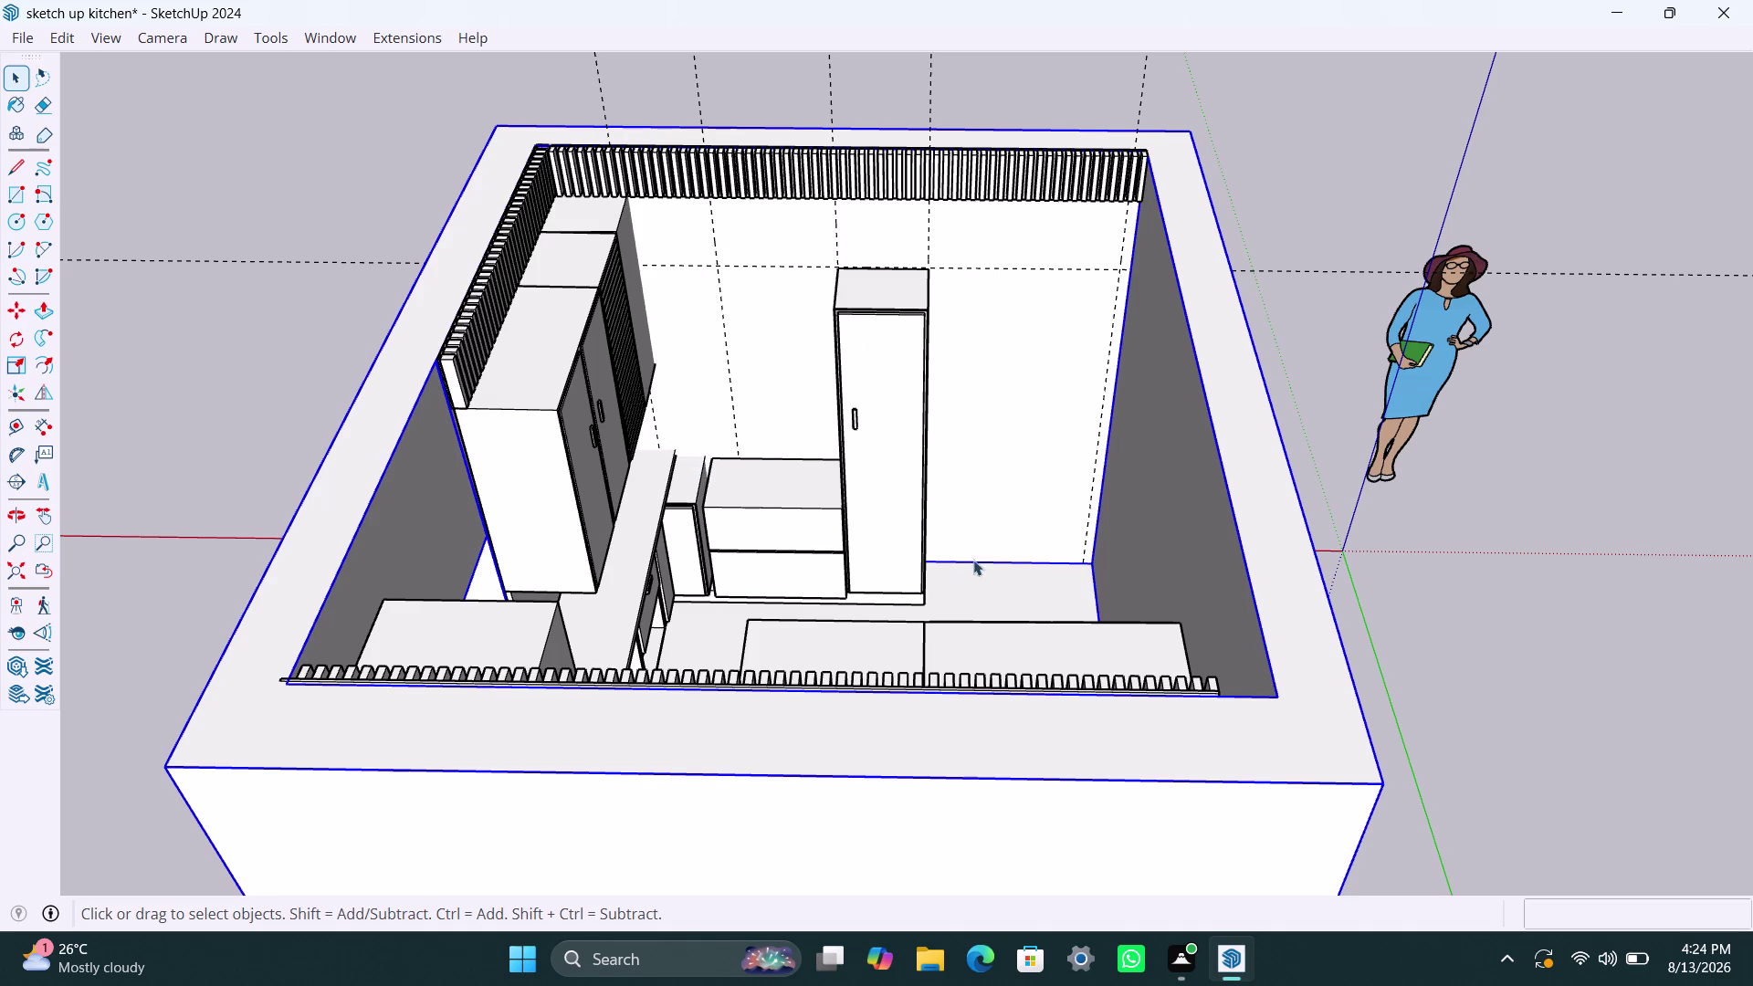
Zoom and orbit the view to frame the tall pantry unit's base.
scroll(up, 3)
scroll(up, 3)
scroll(up, 3)
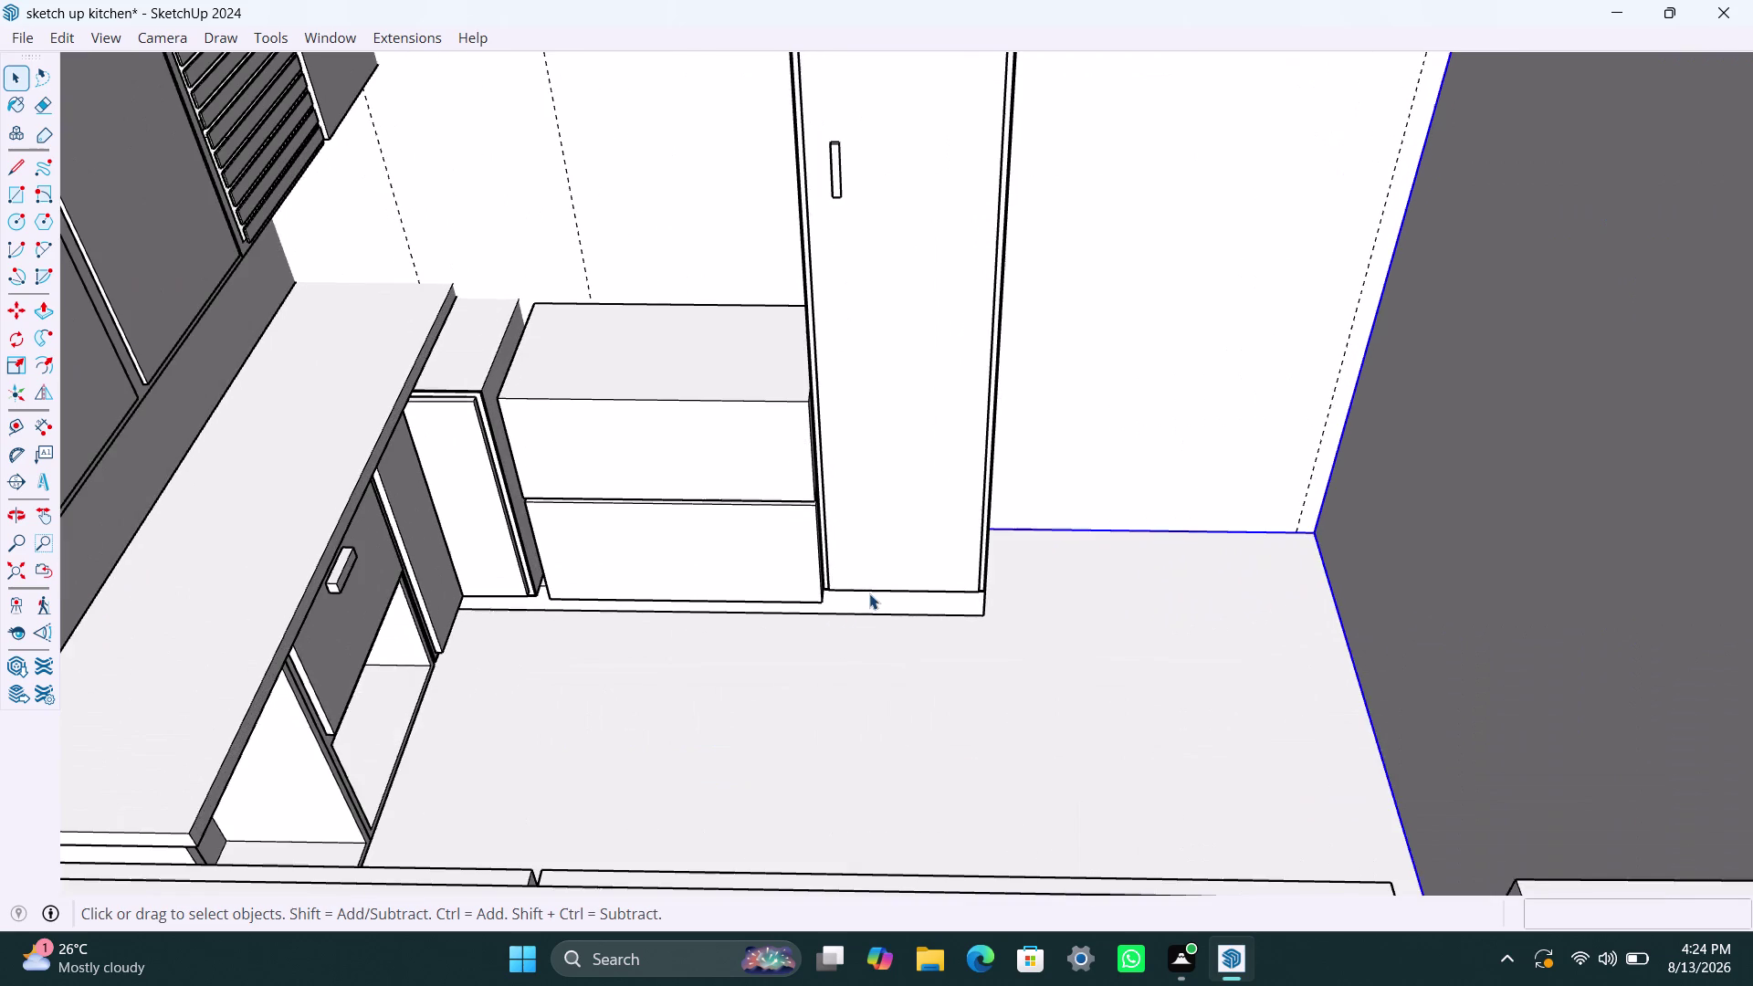
middle_drag(871, 591, 629, 594)
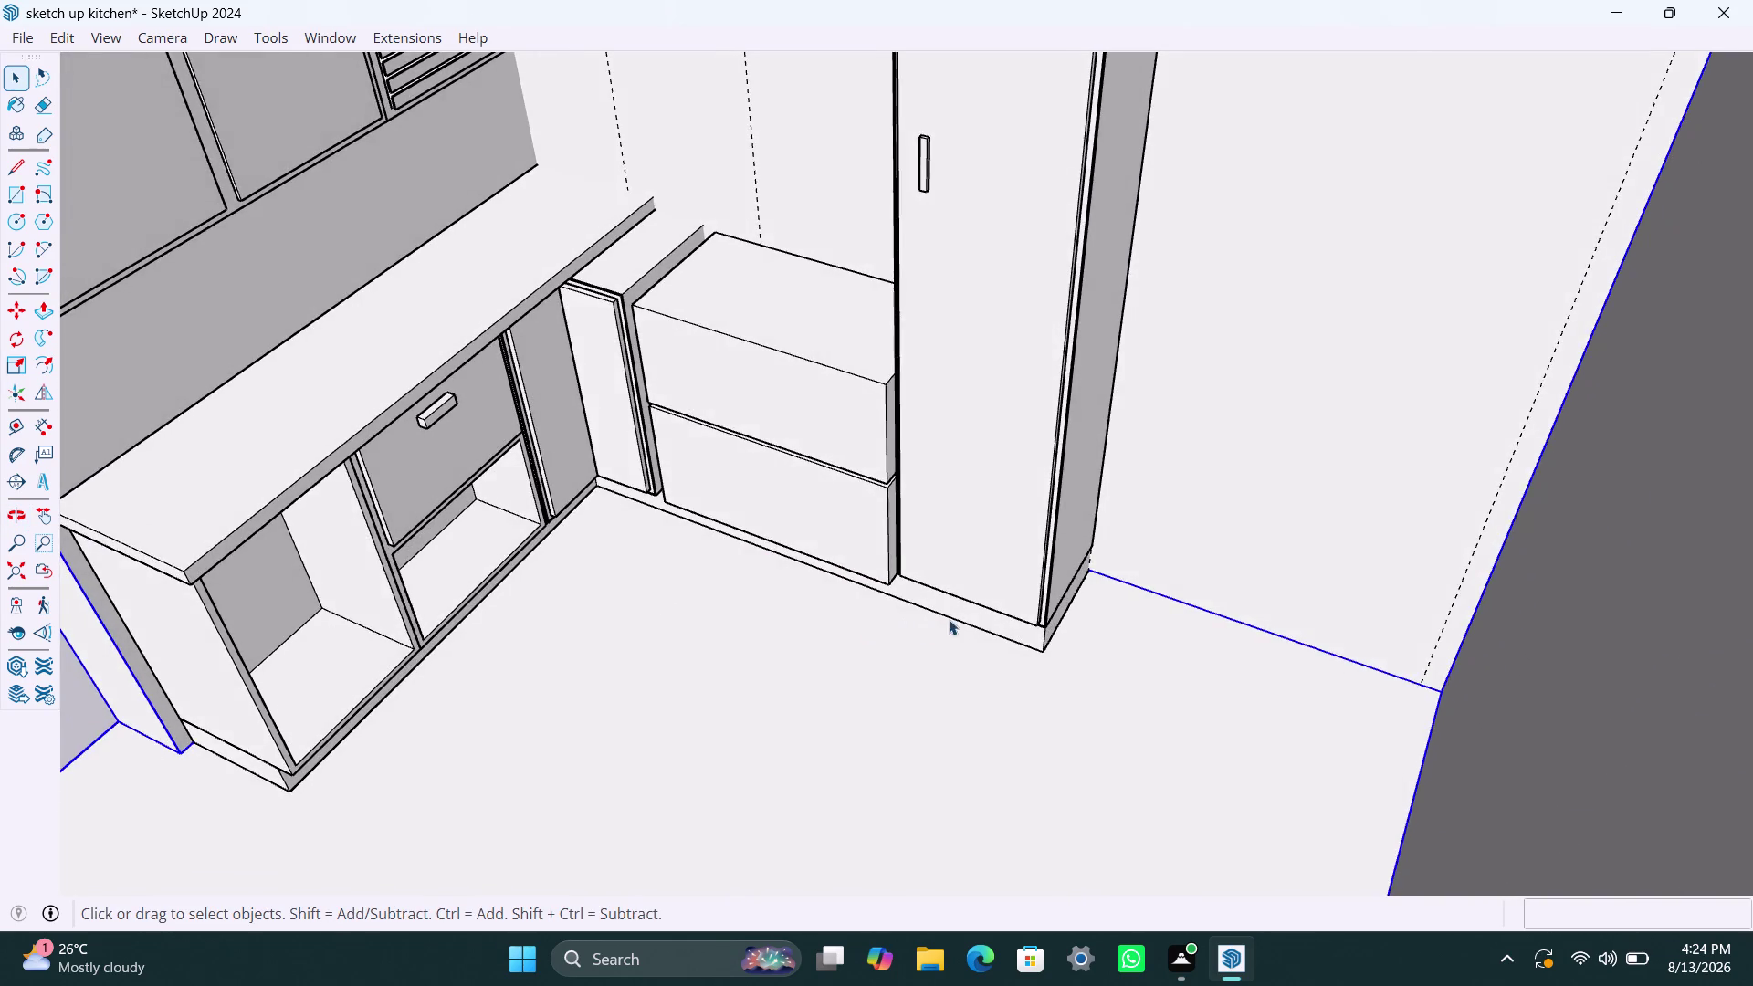
scroll(up, 3)
scroll(up, 3)
scroll(up, 3)
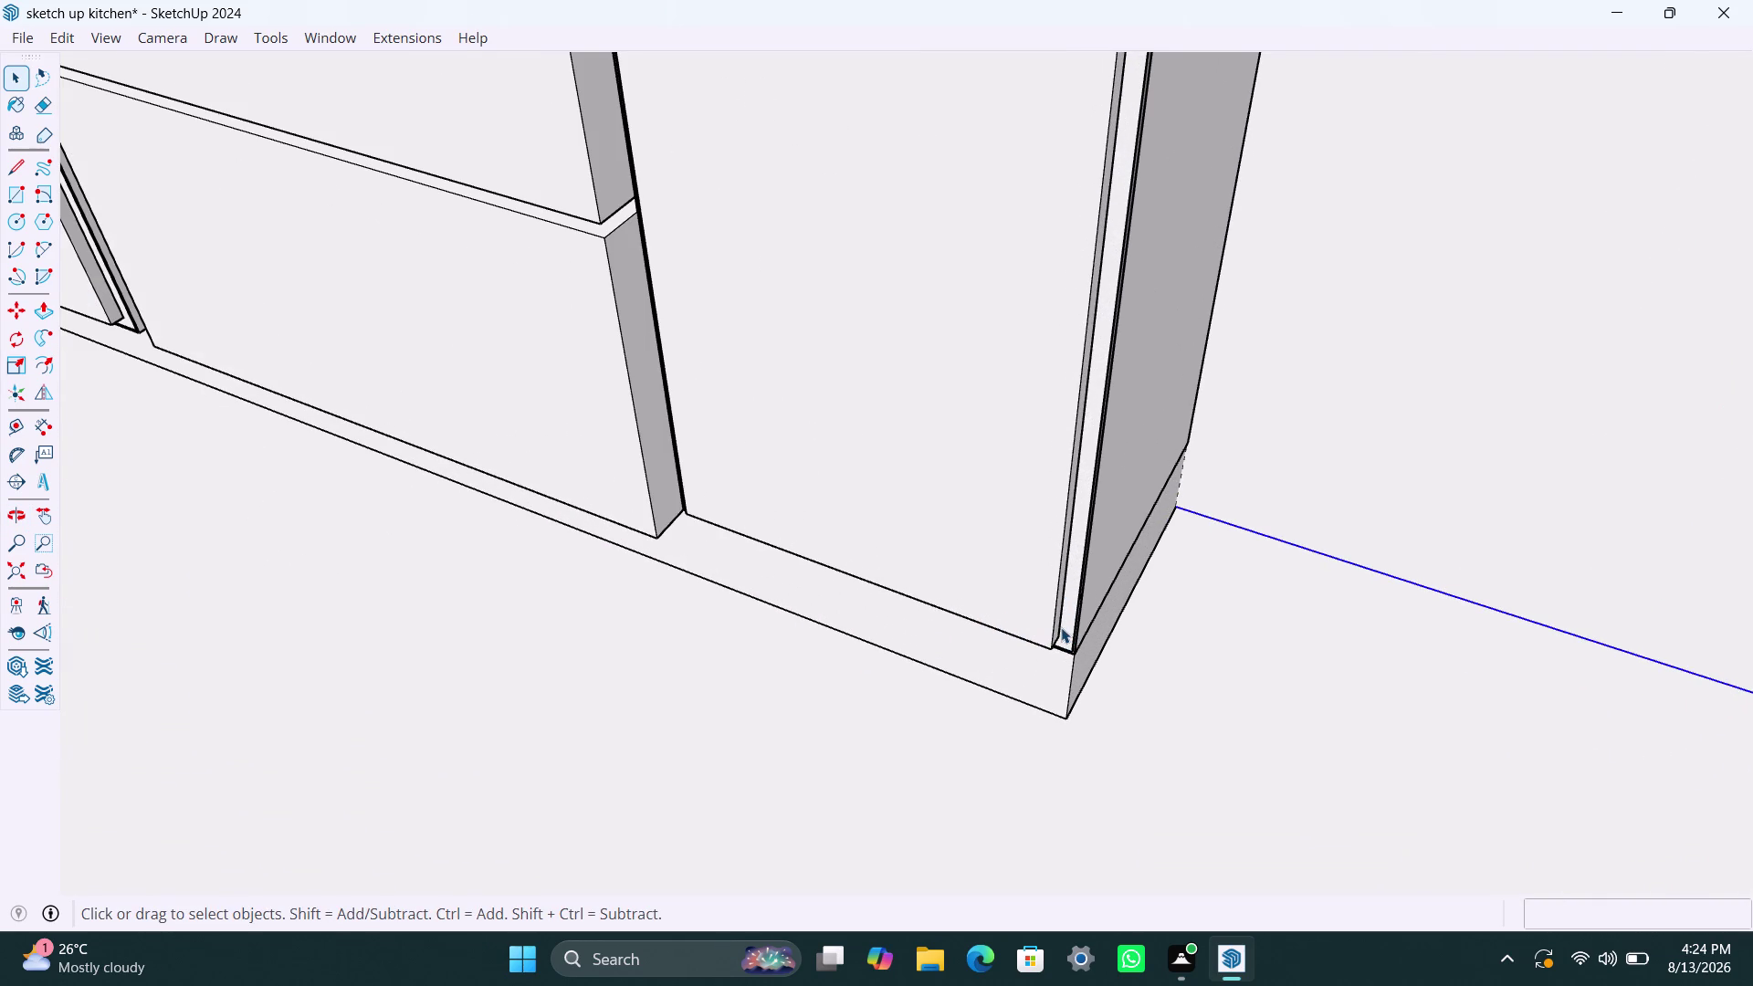
scroll(down, 3)
scroll(down, 3)
scroll(down, 3)
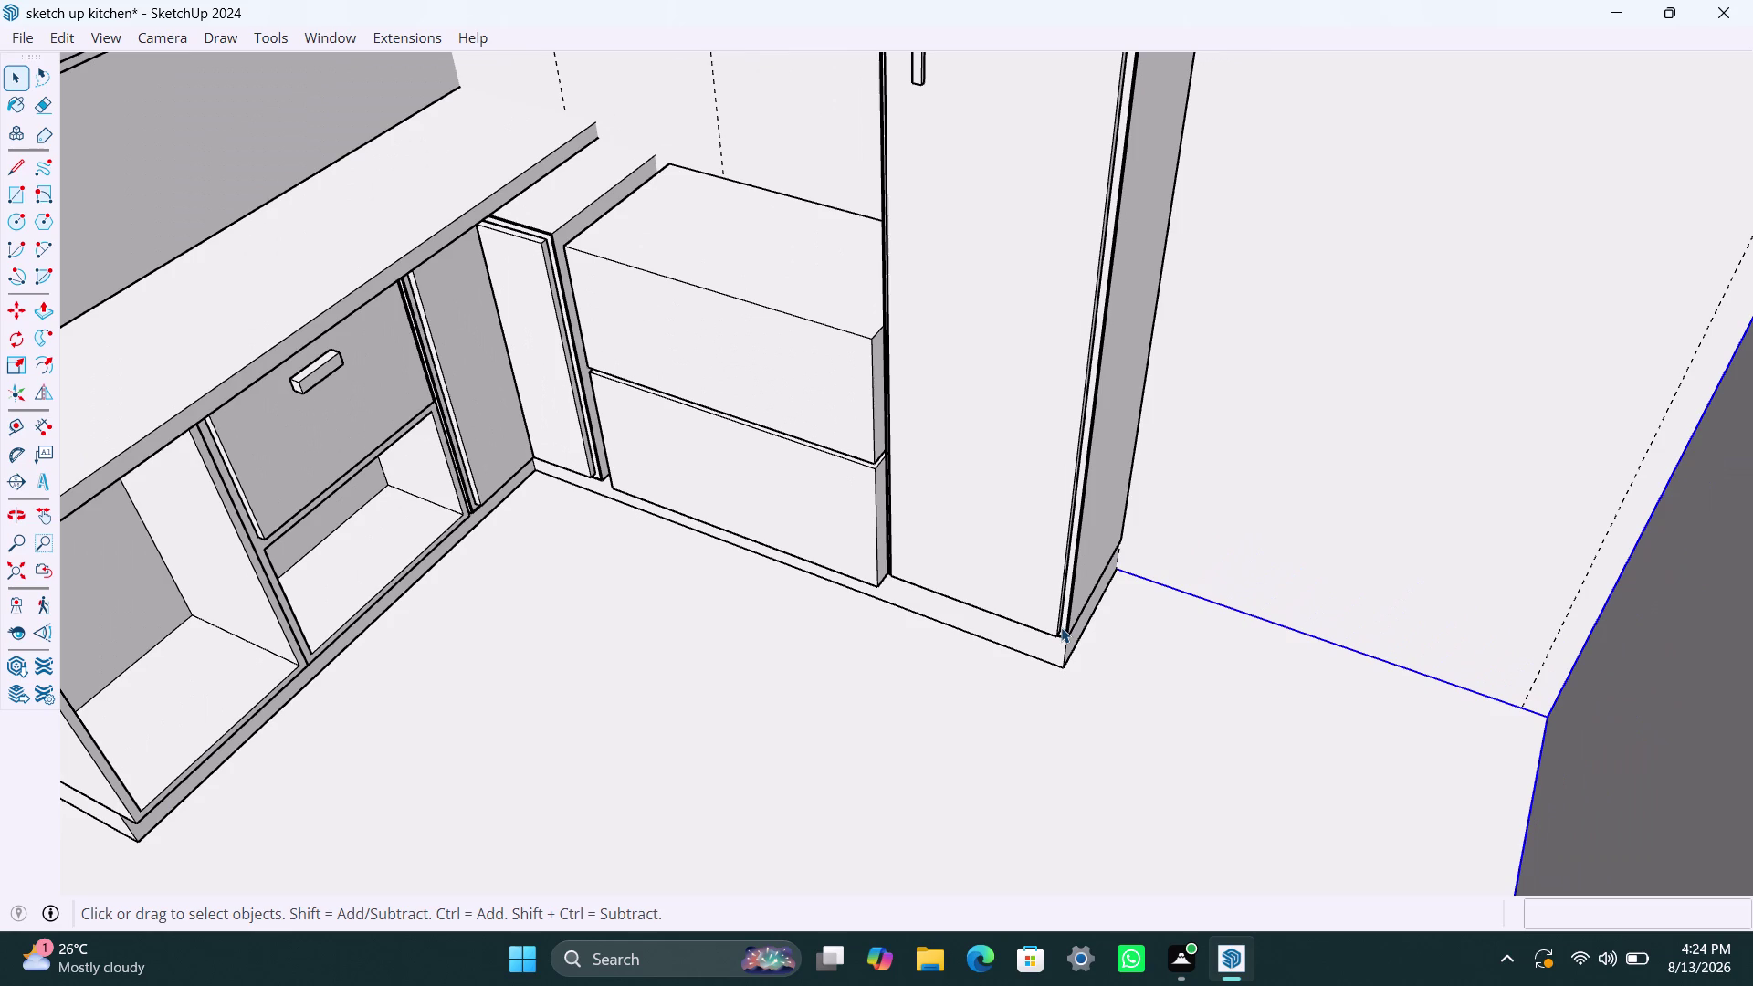
scroll(down, 3)
scroll(up, 3)
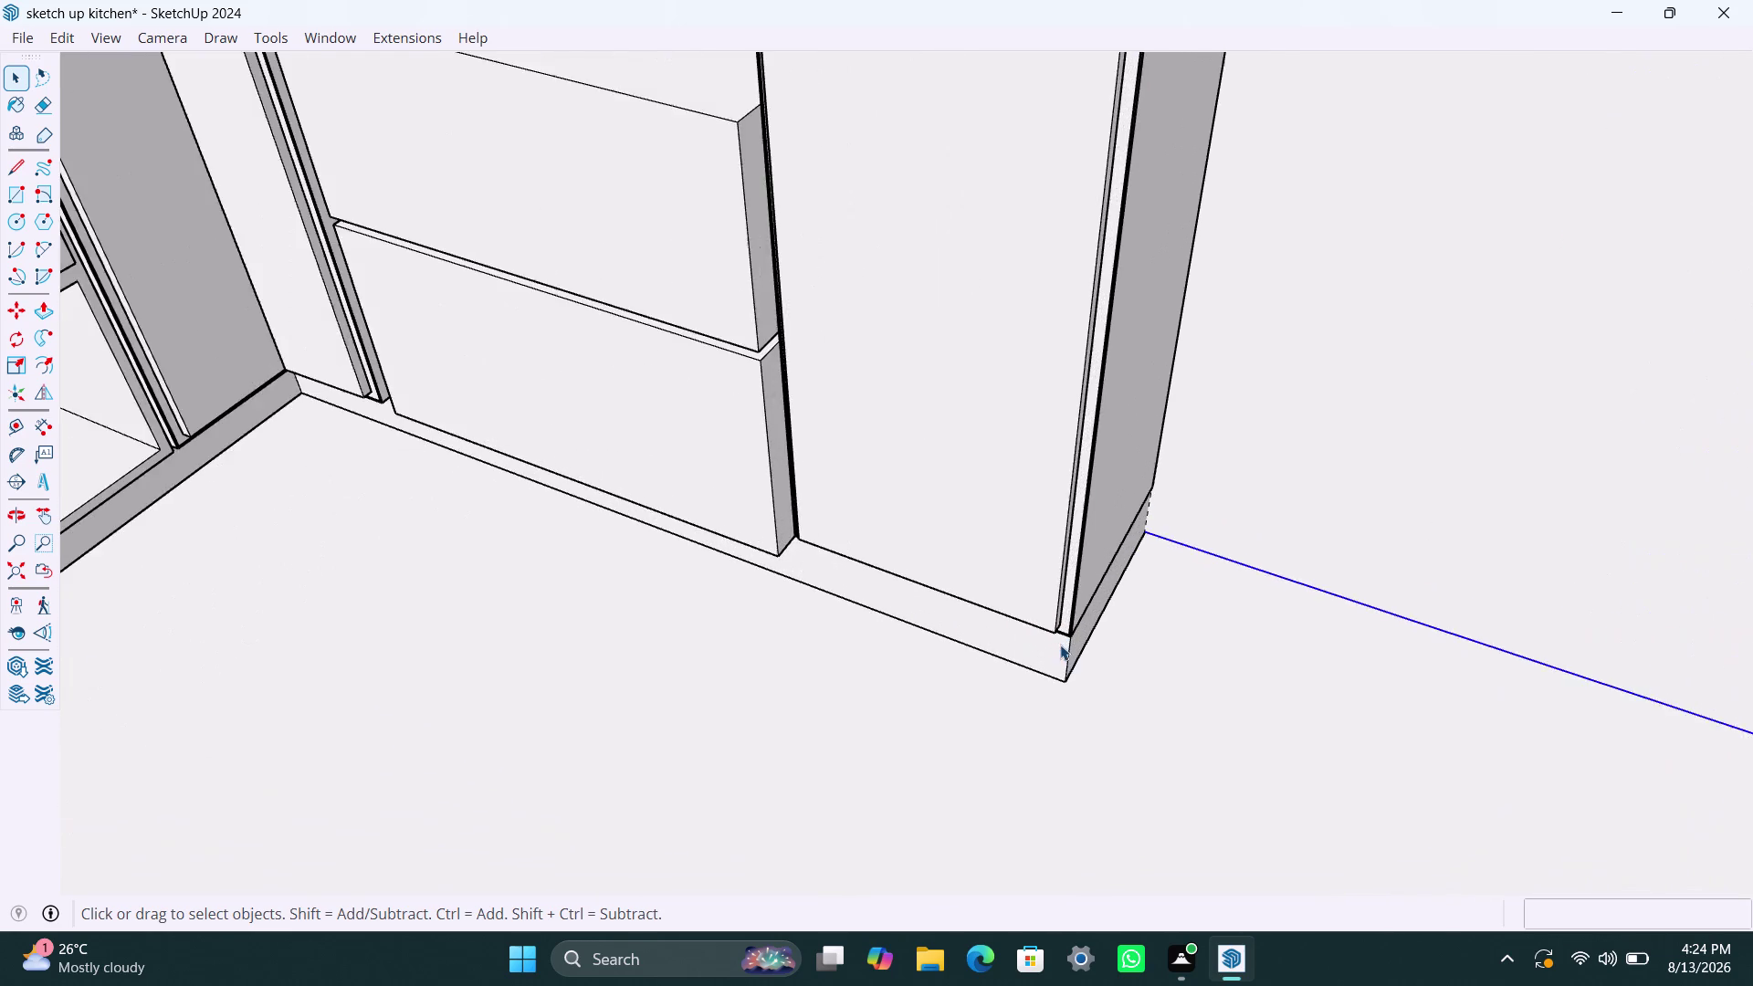
scroll(up, 3)
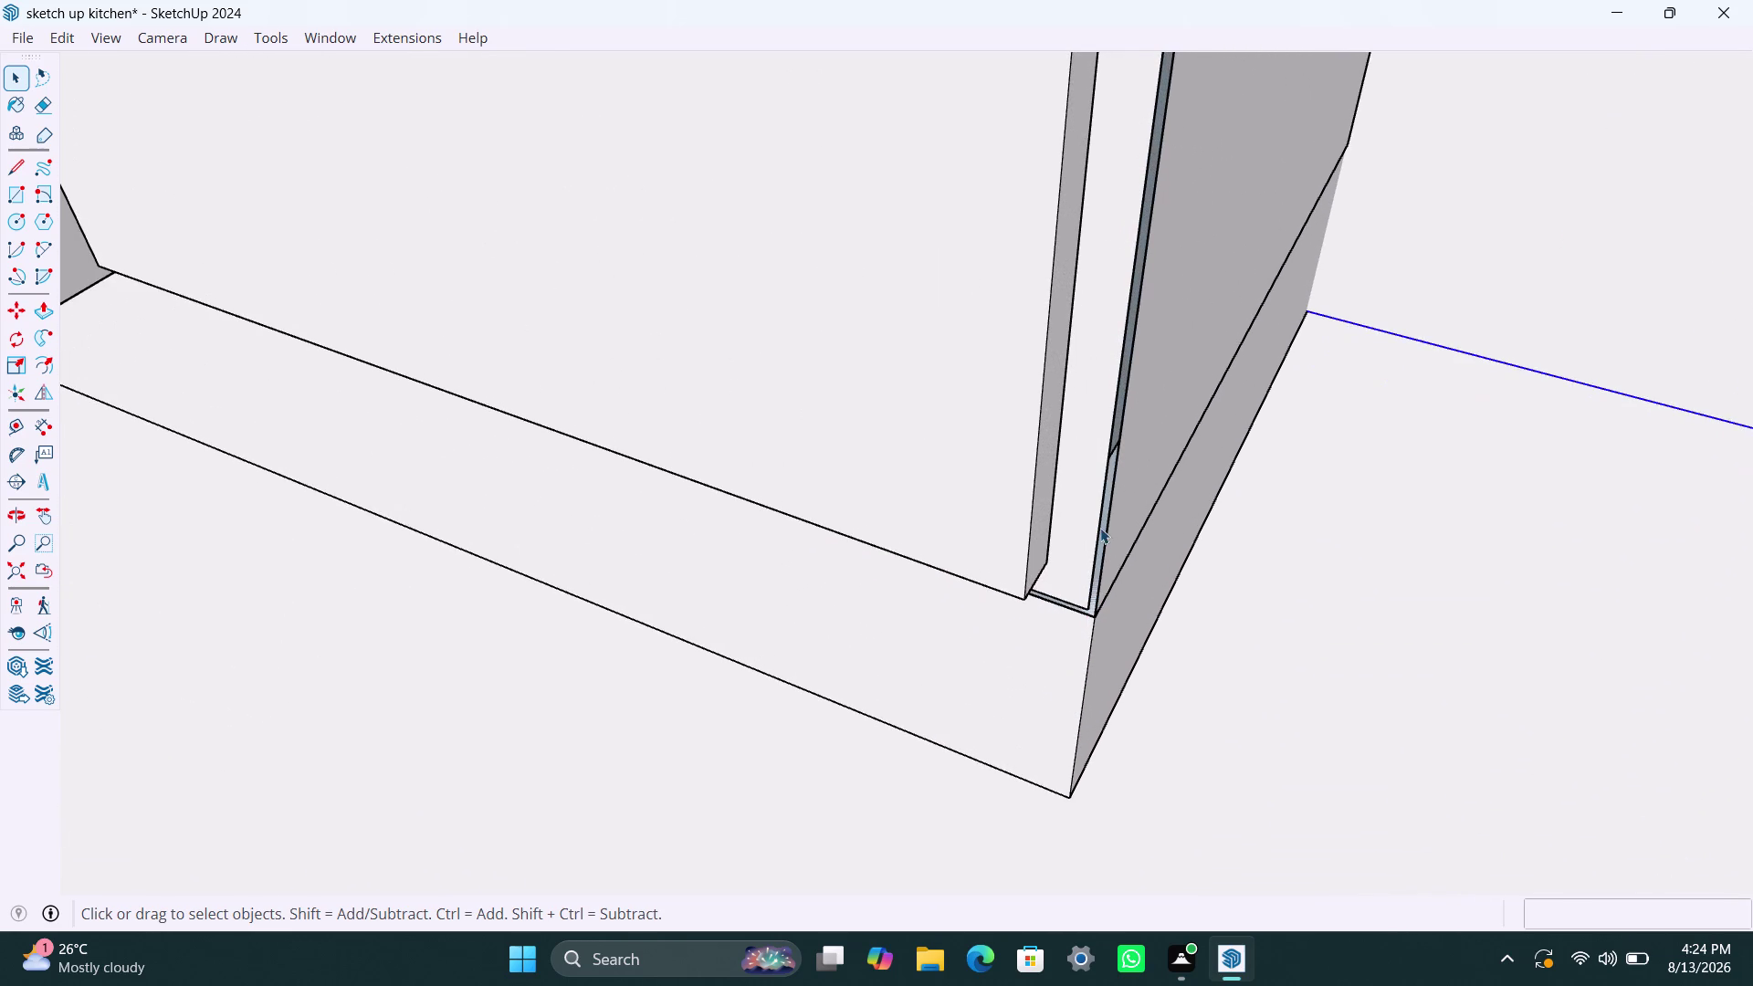
scroll(down, 3)
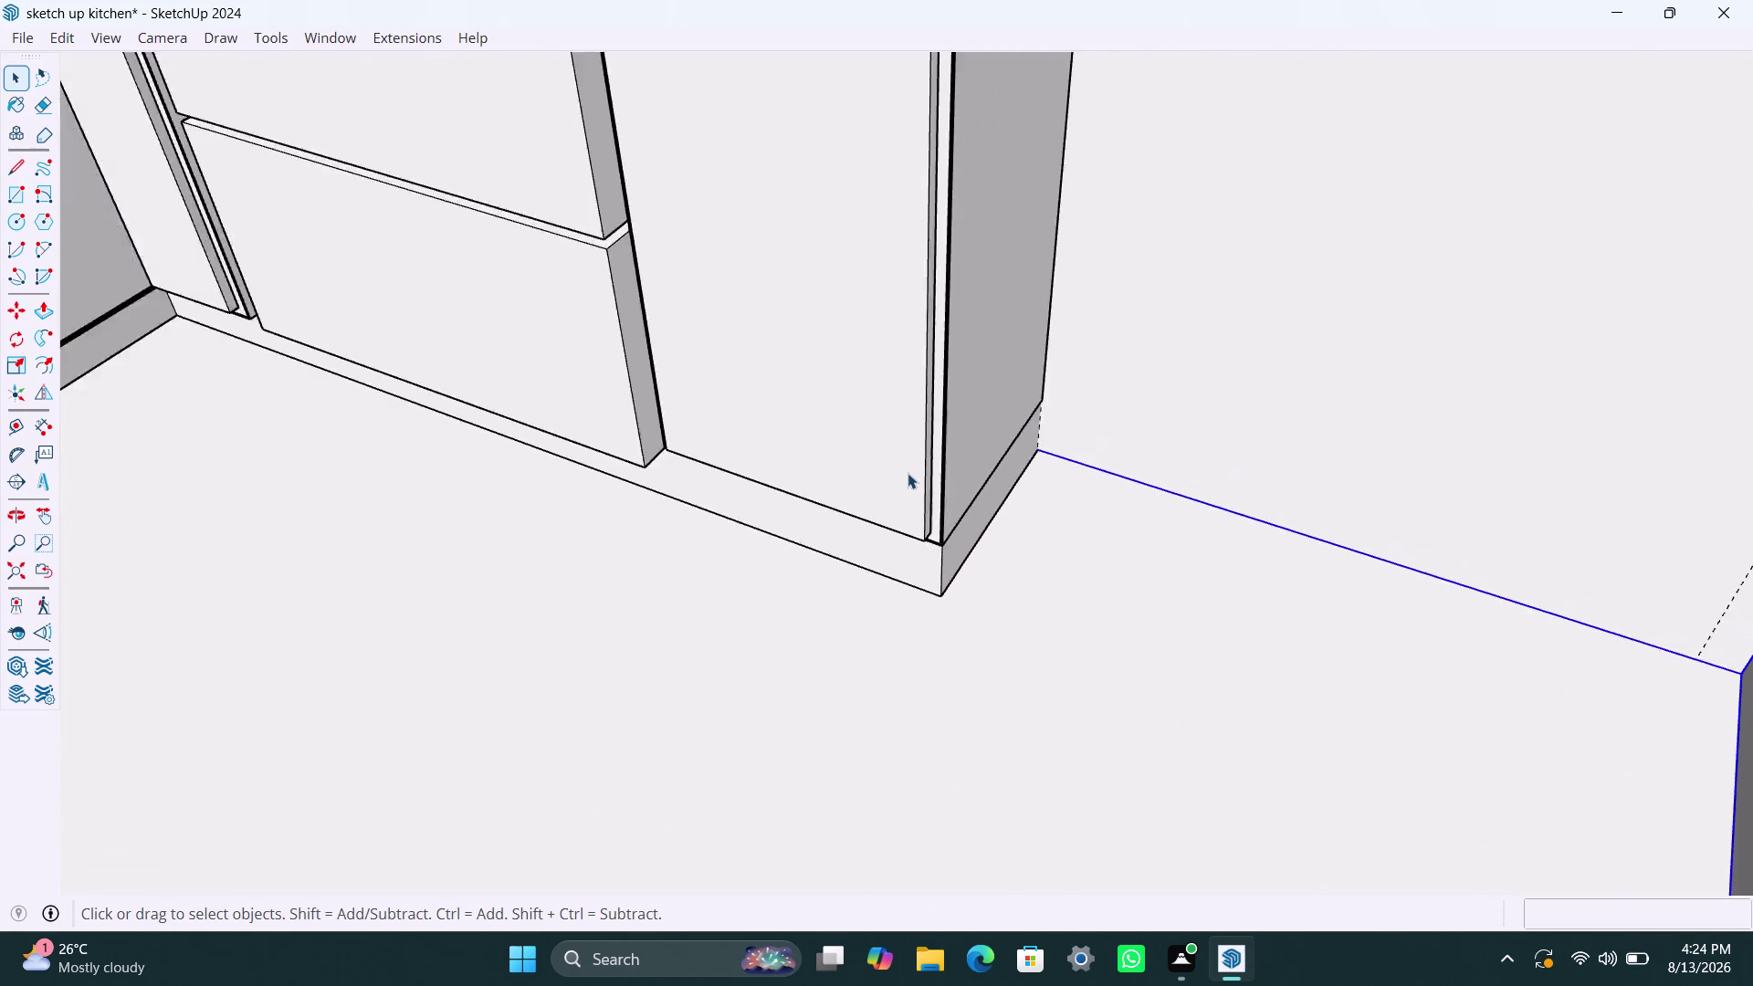
scroll(down, 3)
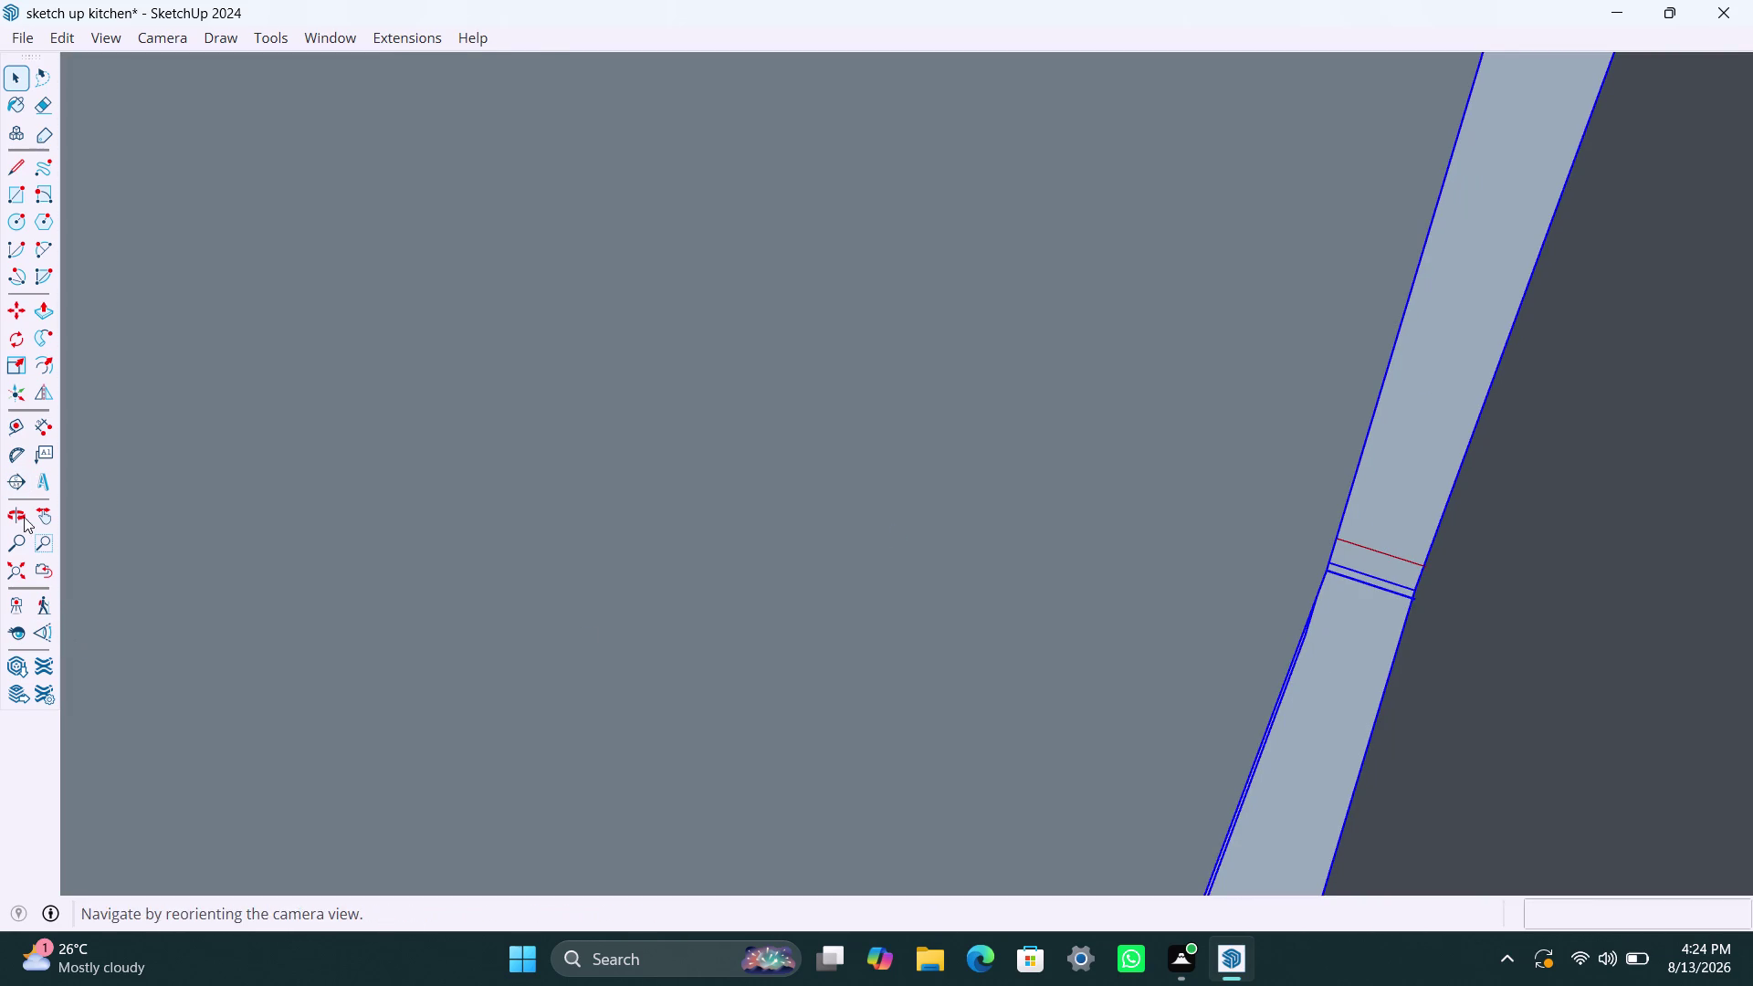
click(21, 565)
middle_drag(793, 313, 1032, 448)
scroll(up, 3)
Scale the pantry unit's front panel to roughly 0.95 by 1.03.
click(856, 198)
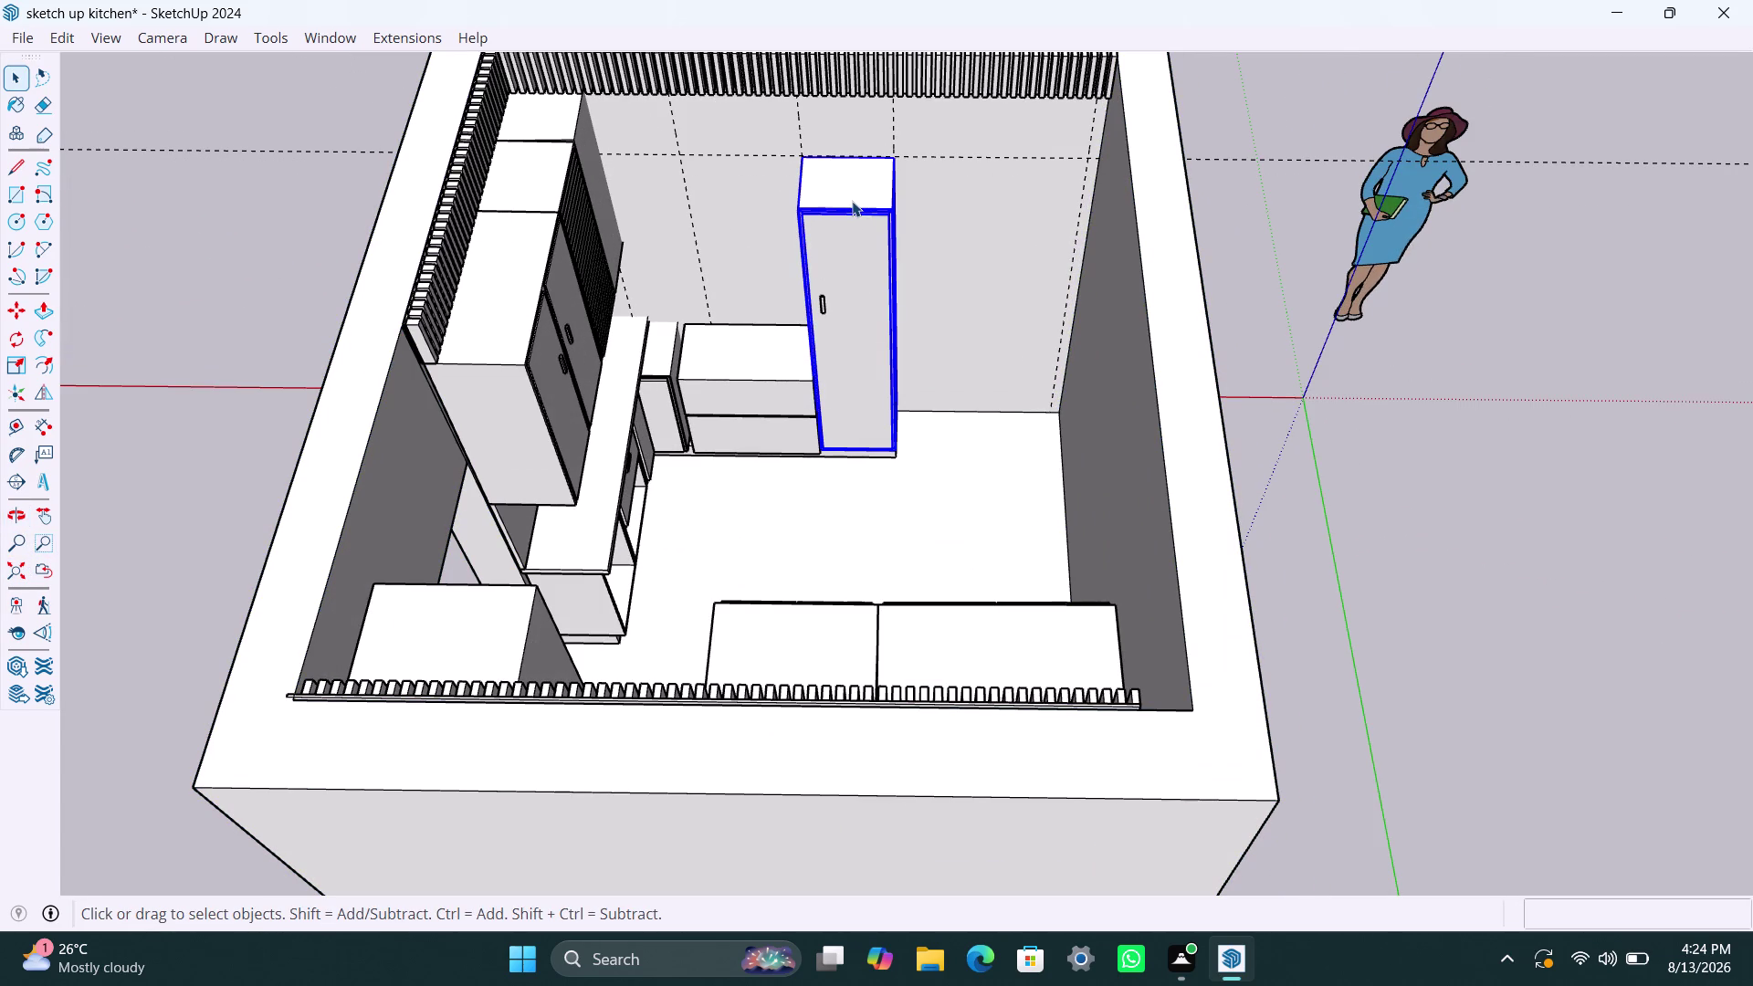
key(s)
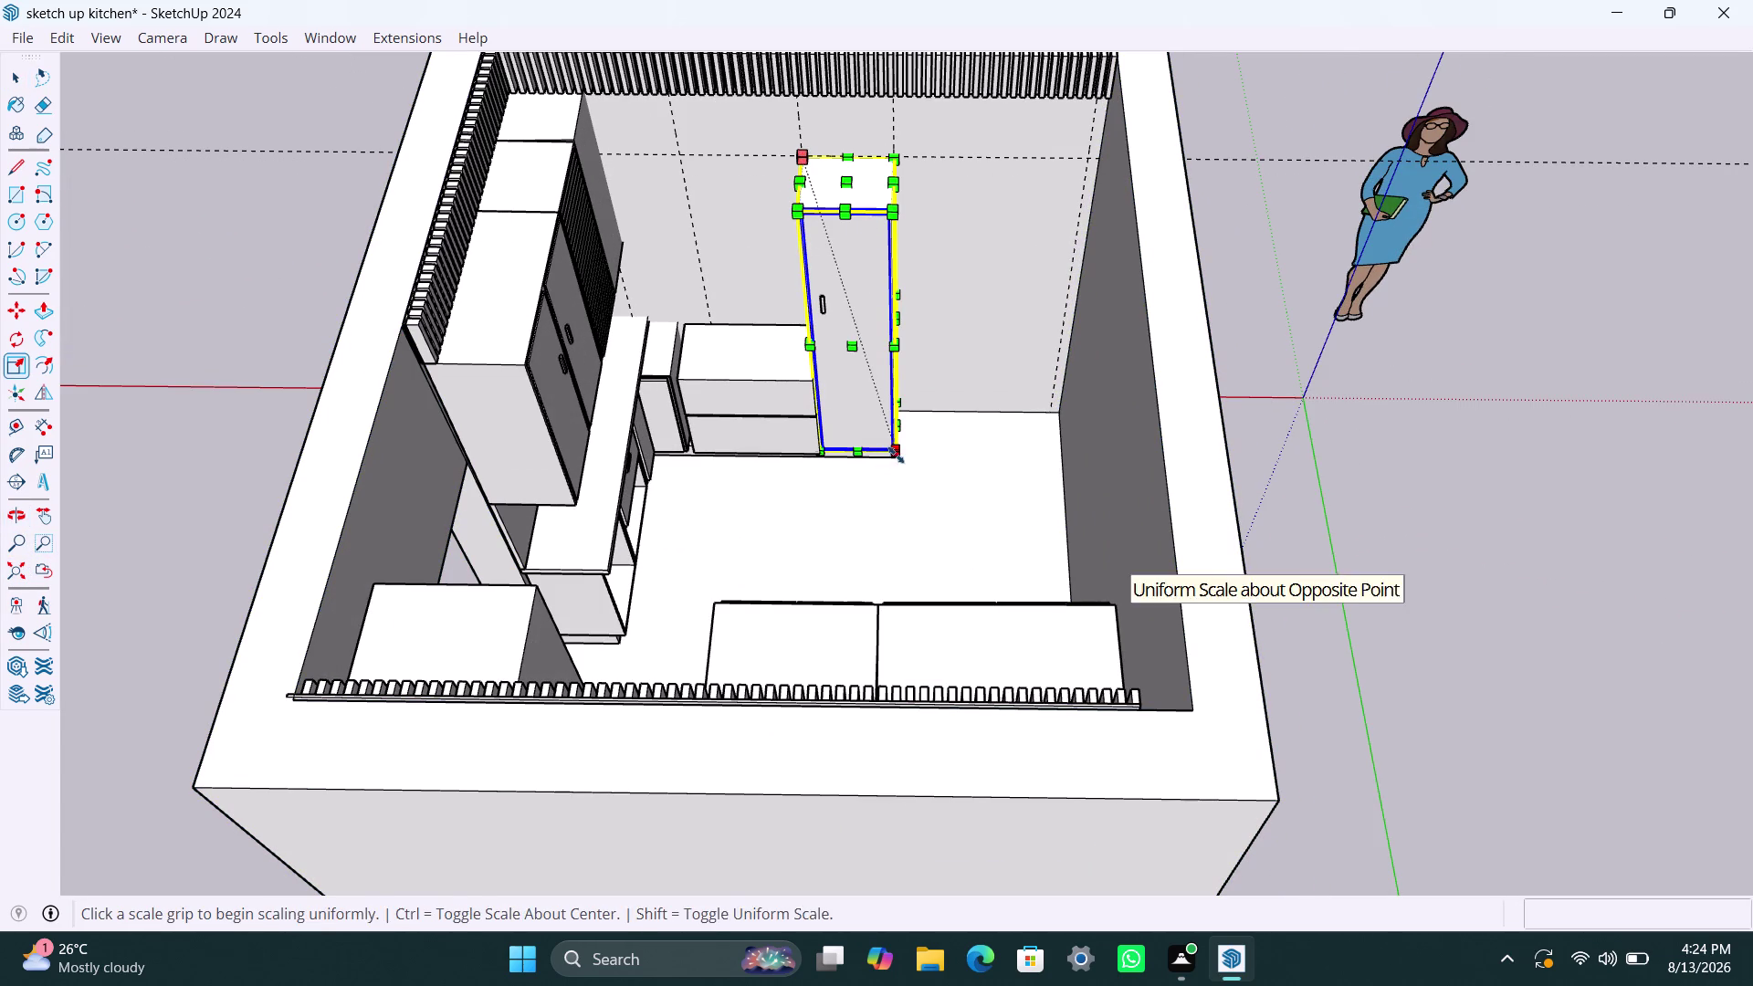
scroll(up, 3)
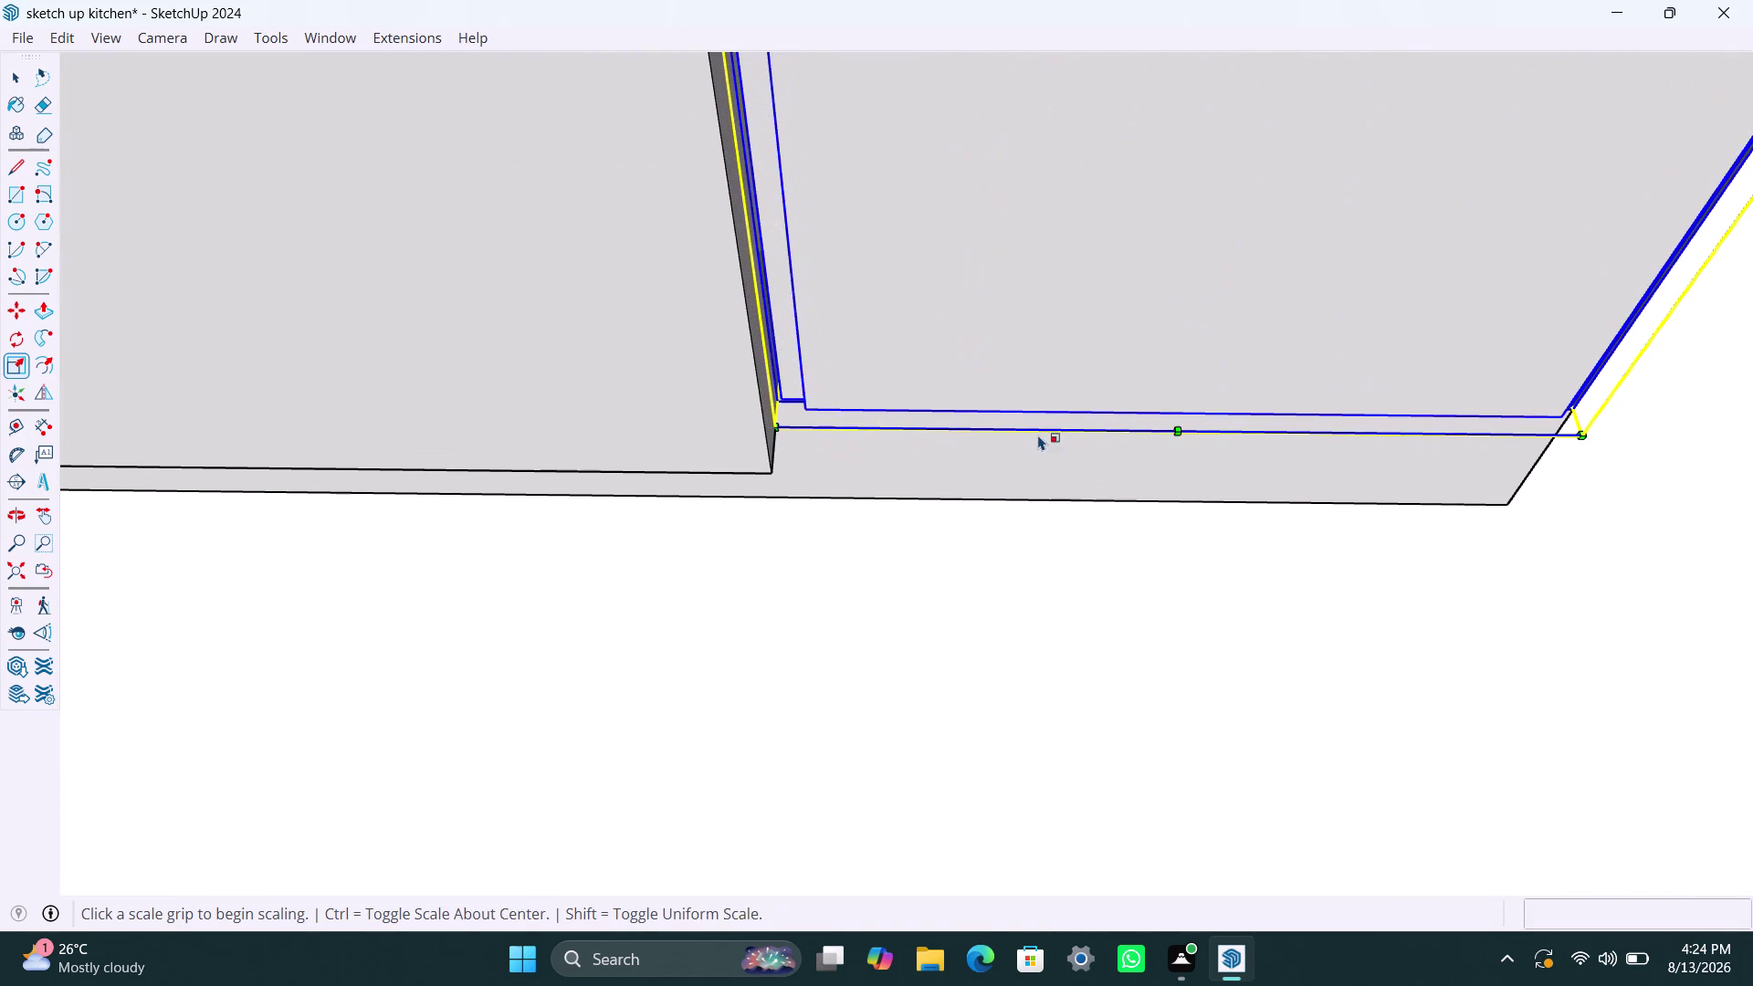
drag(1173, 431, 1171, 459)
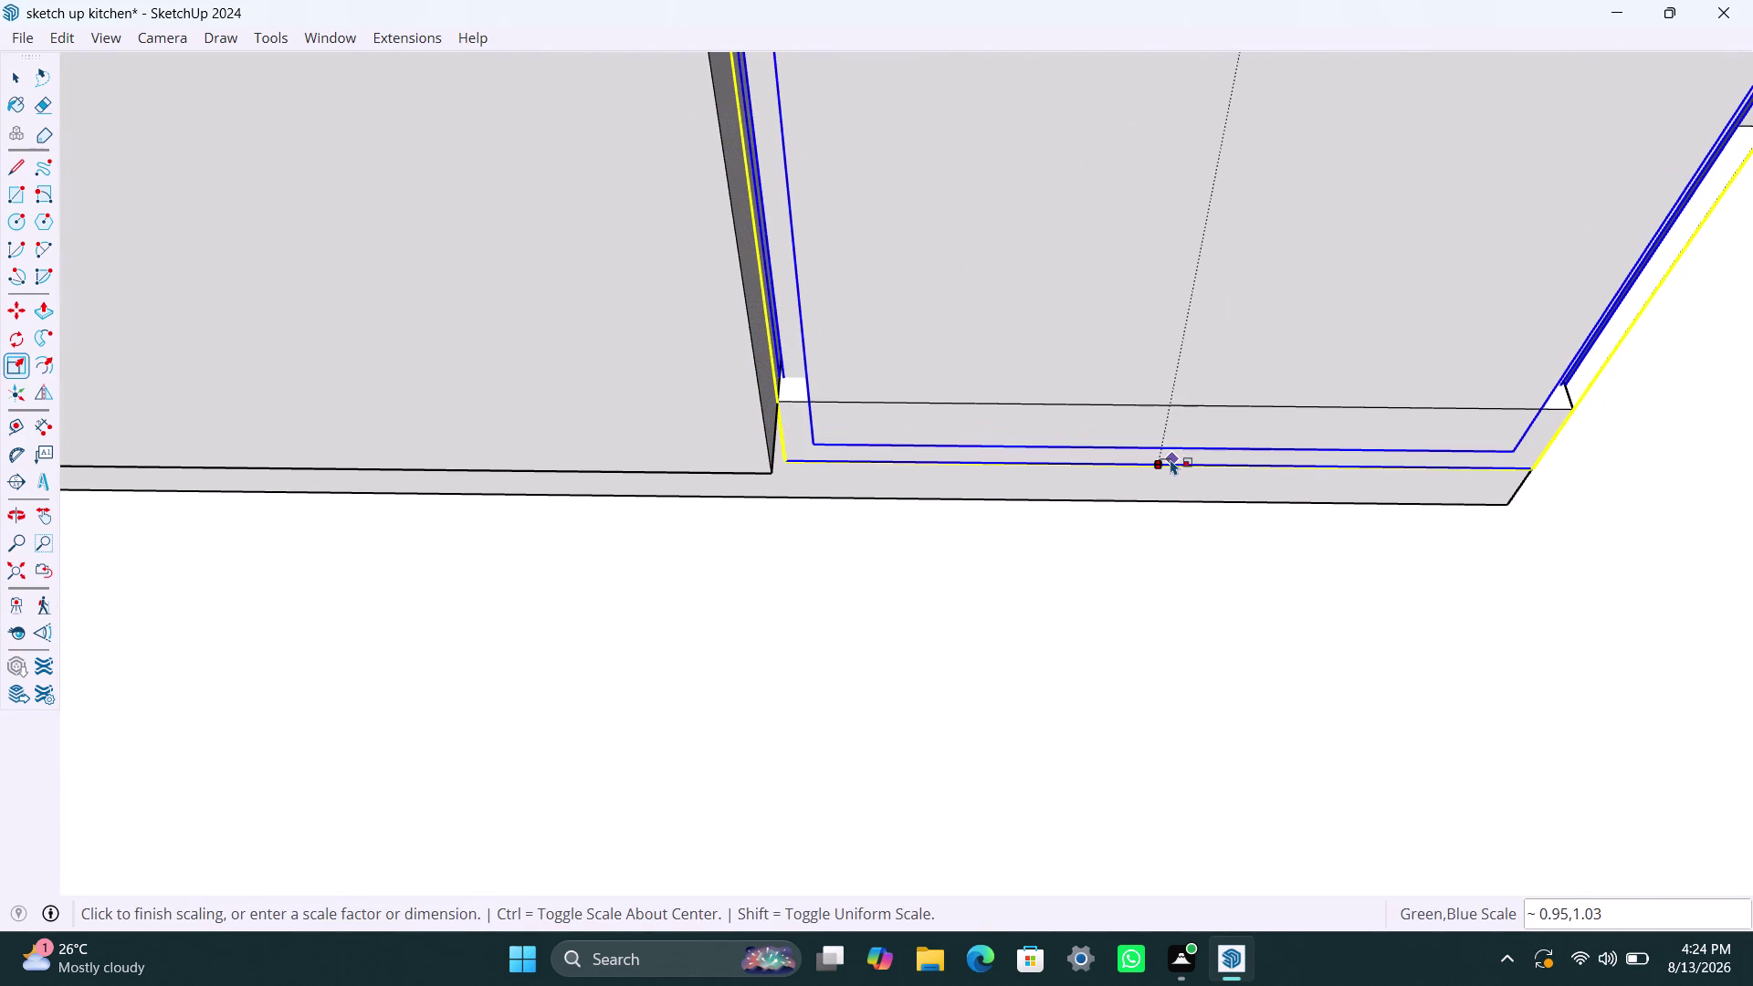
drag(1171, 459, 1153, 471)
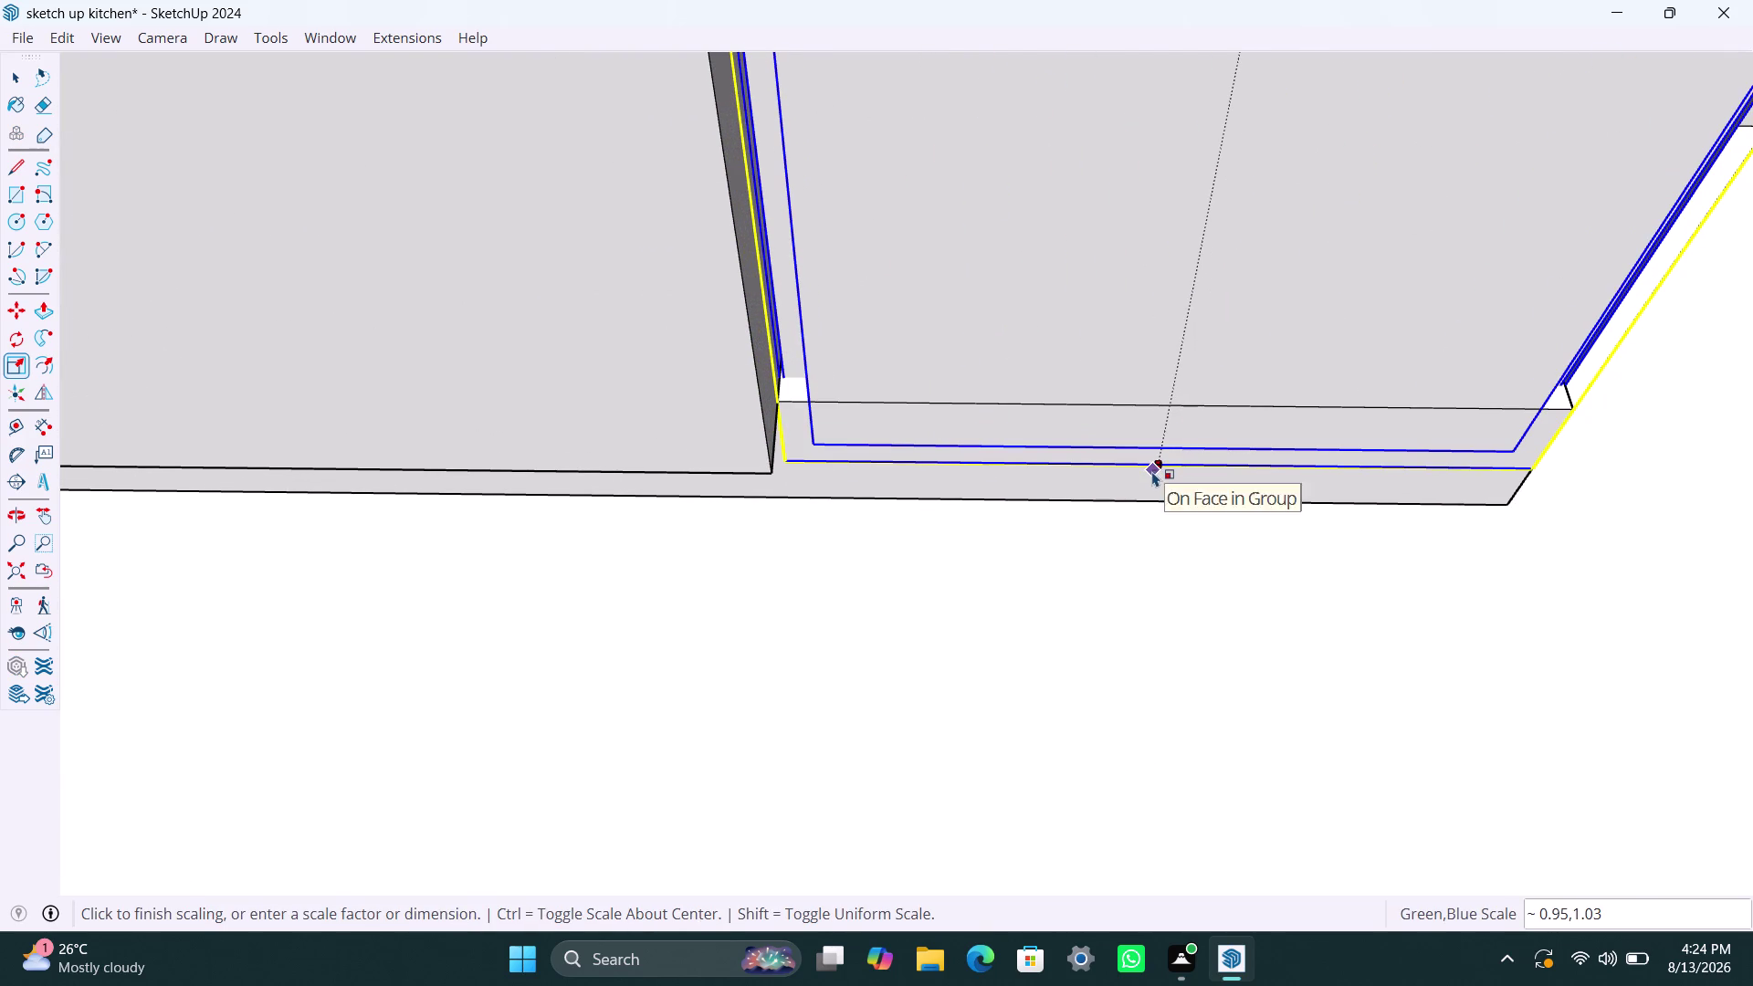
drag(1152, 471, 1149, 474)
key(space)
Inspect the pantry base, undo one change, and orbit back toward the pantry unit.
scroll(down, 3)
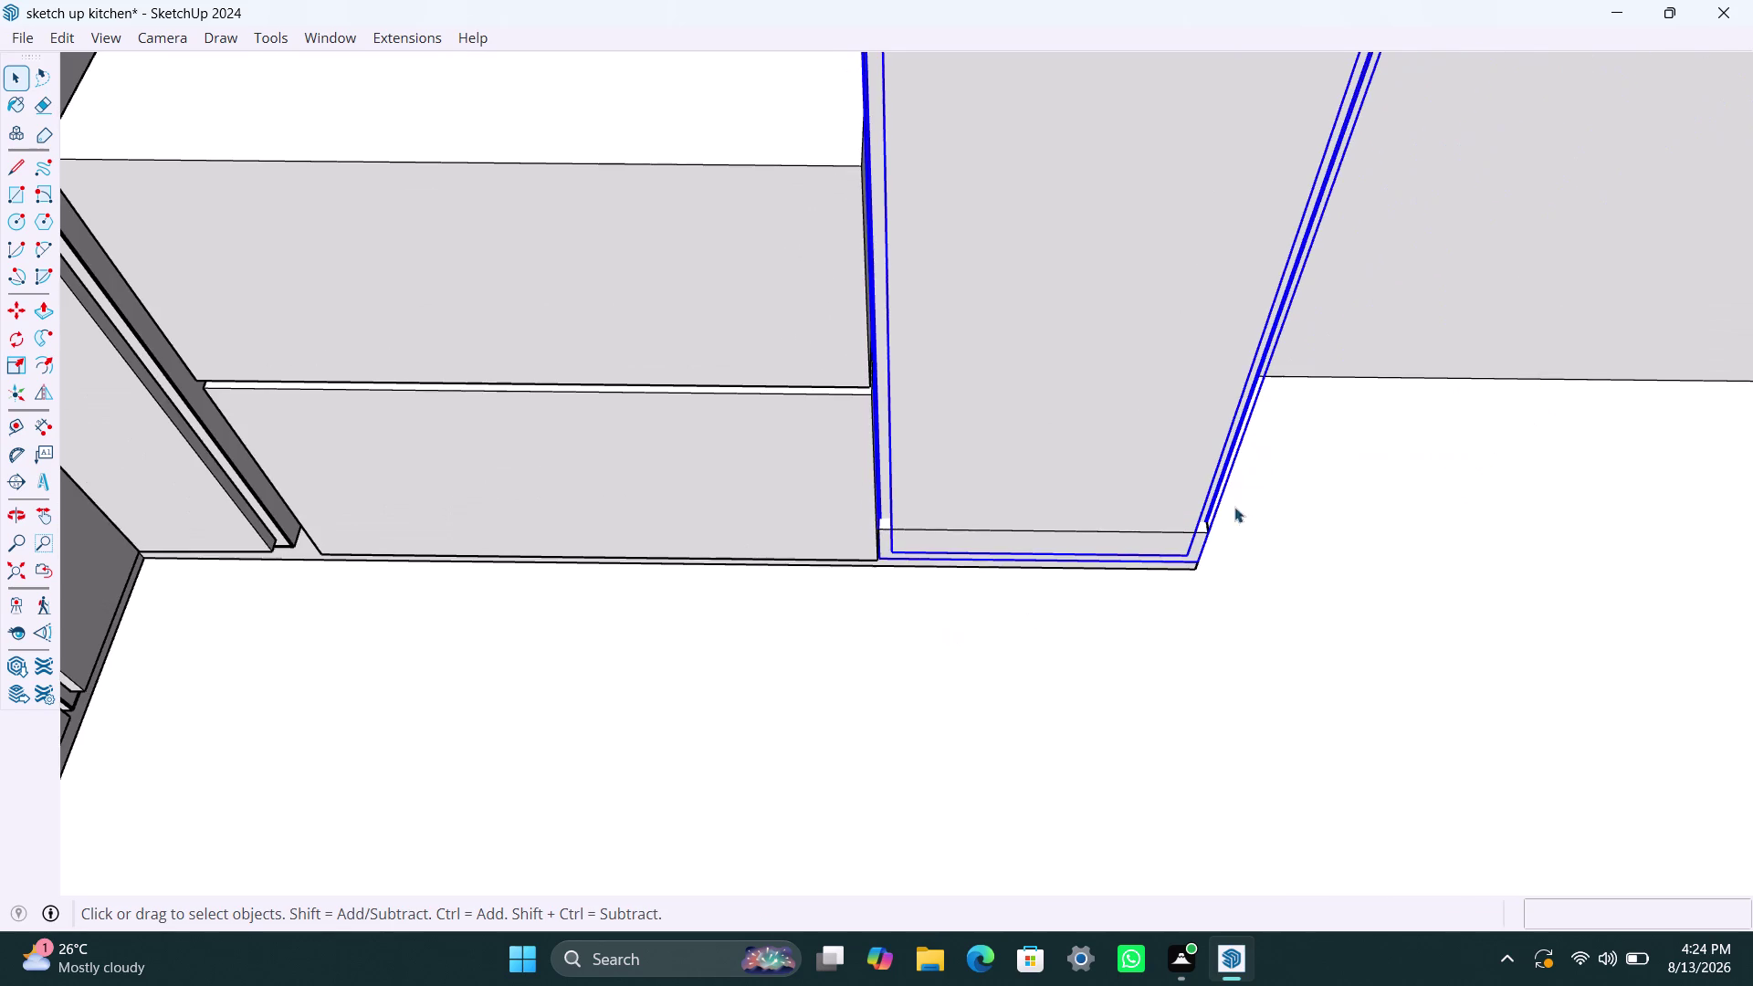
click(1323, 446)
scroll(down, 3)
scroll(down, 3)
middle_drag(1265, 461, 980, 458)
scroll(up, 3)
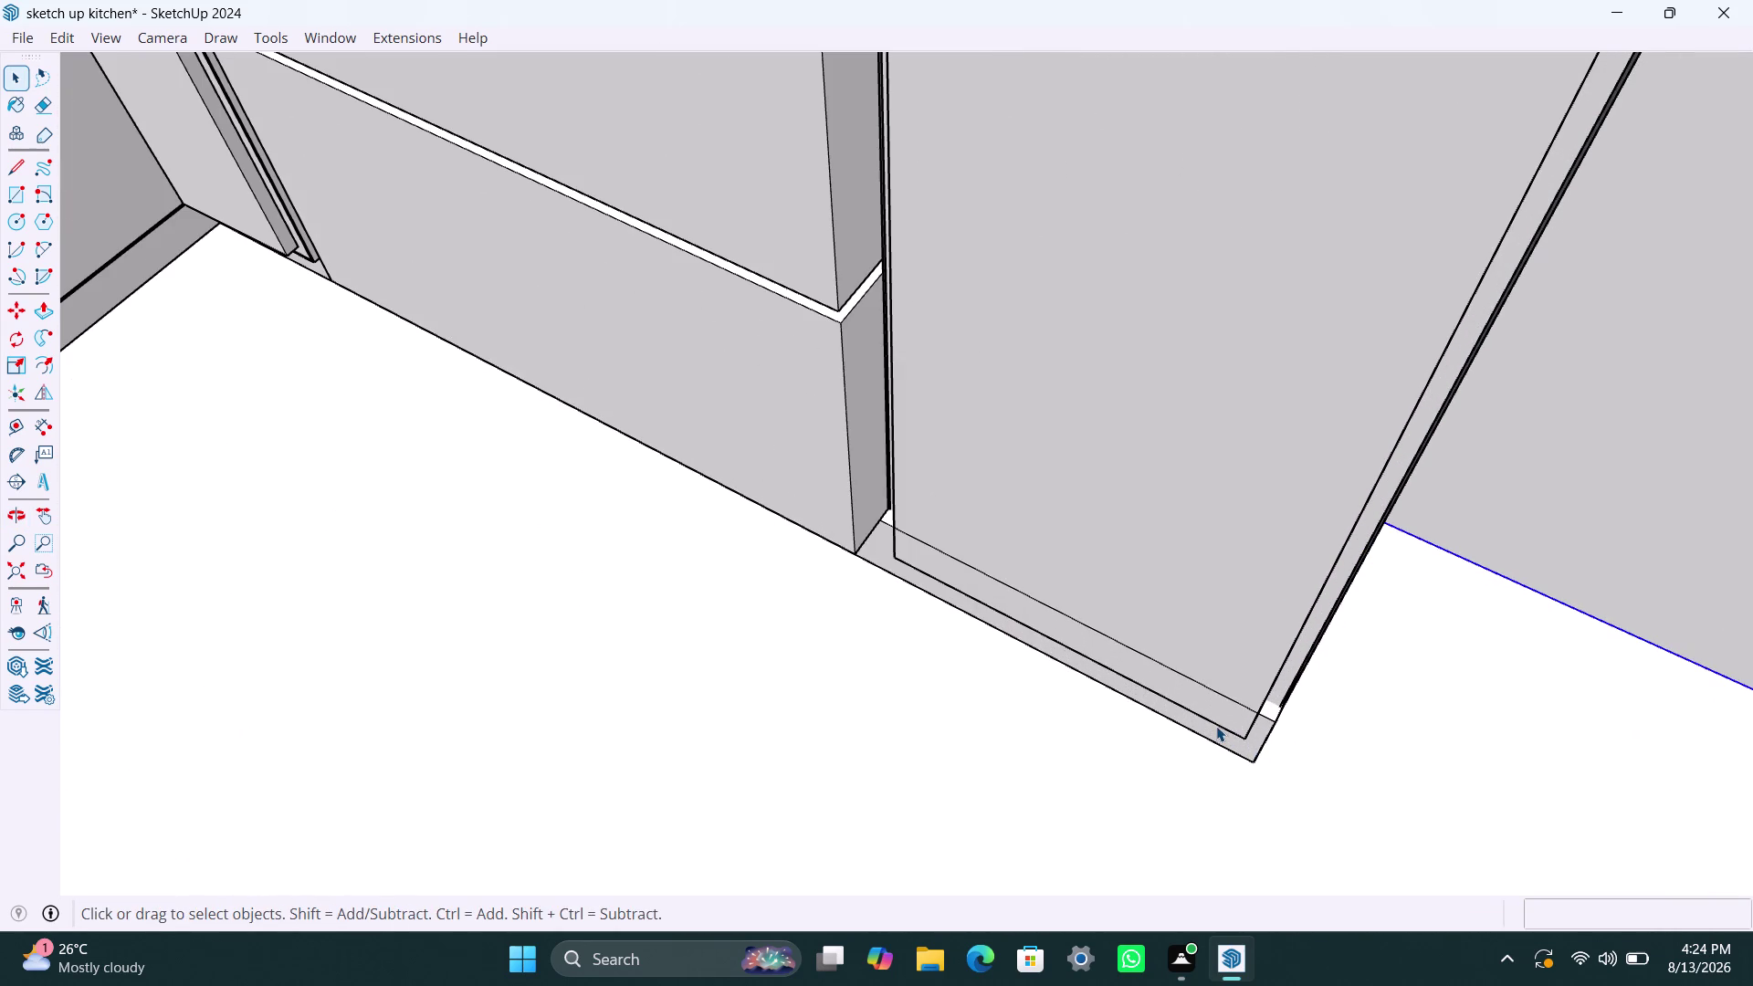
key(ctrl+z)
scroll(down, 3)
scroll(down, 3)
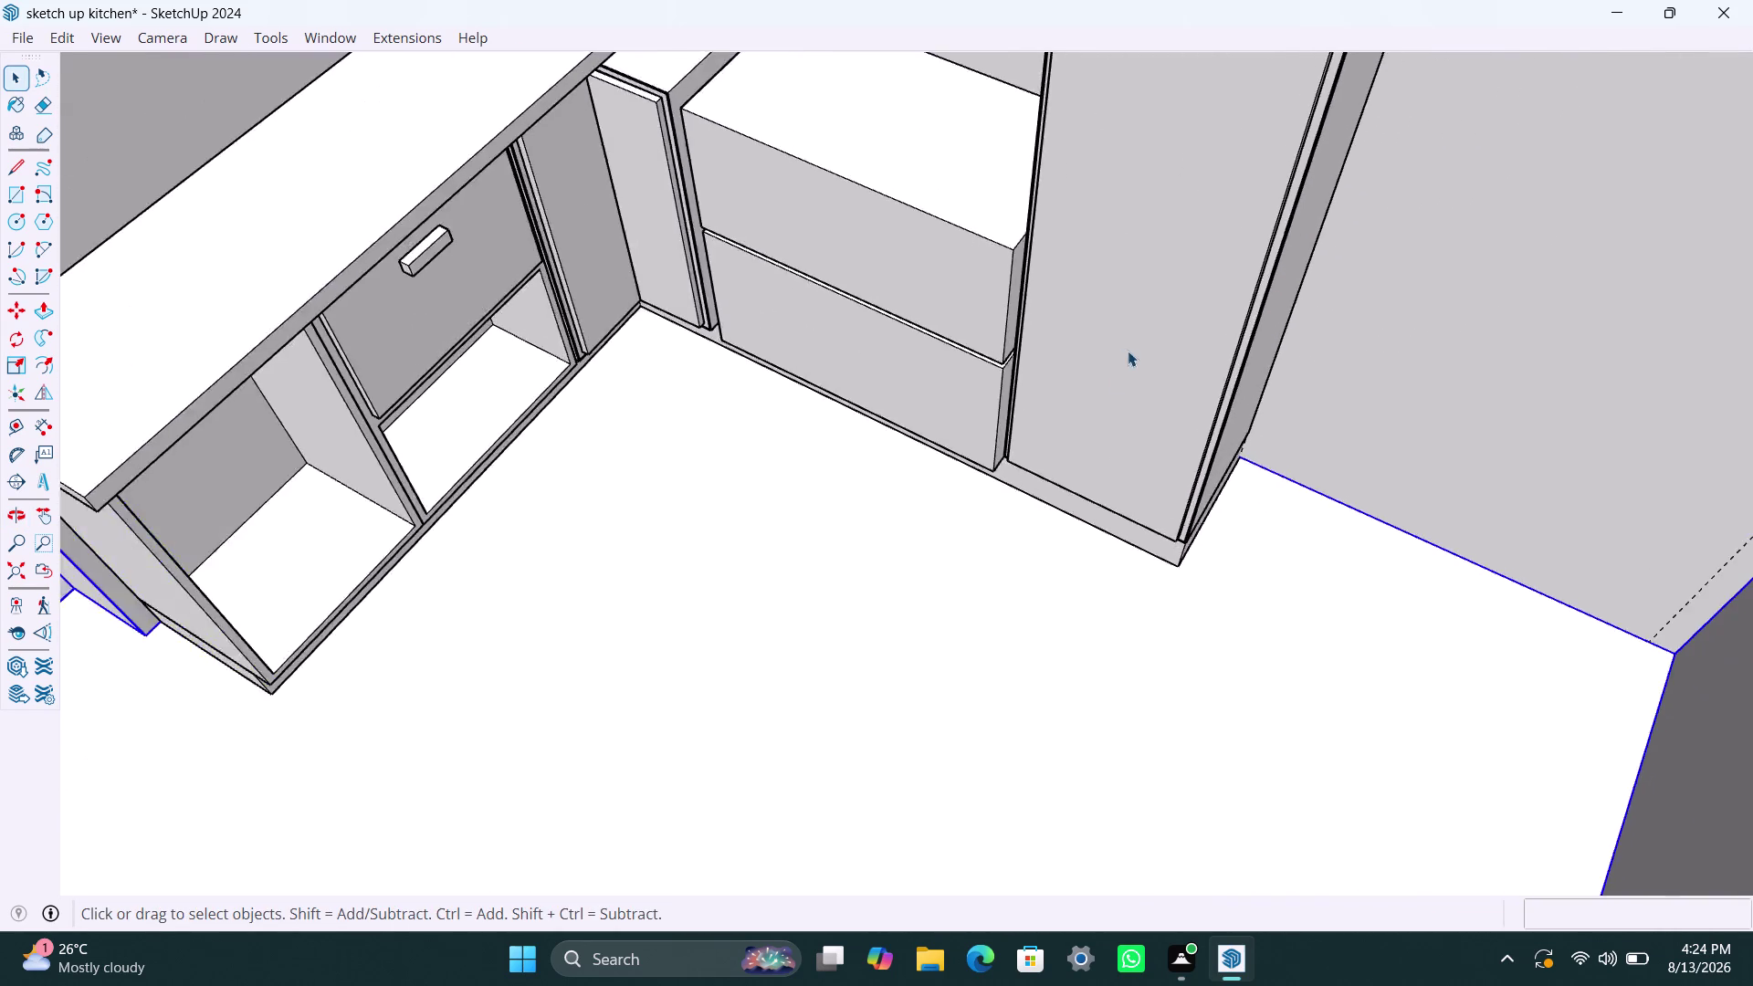
scroll(down, 3)
scroll(down, 3)
middle_drag(1127, 391, 1091, 475)
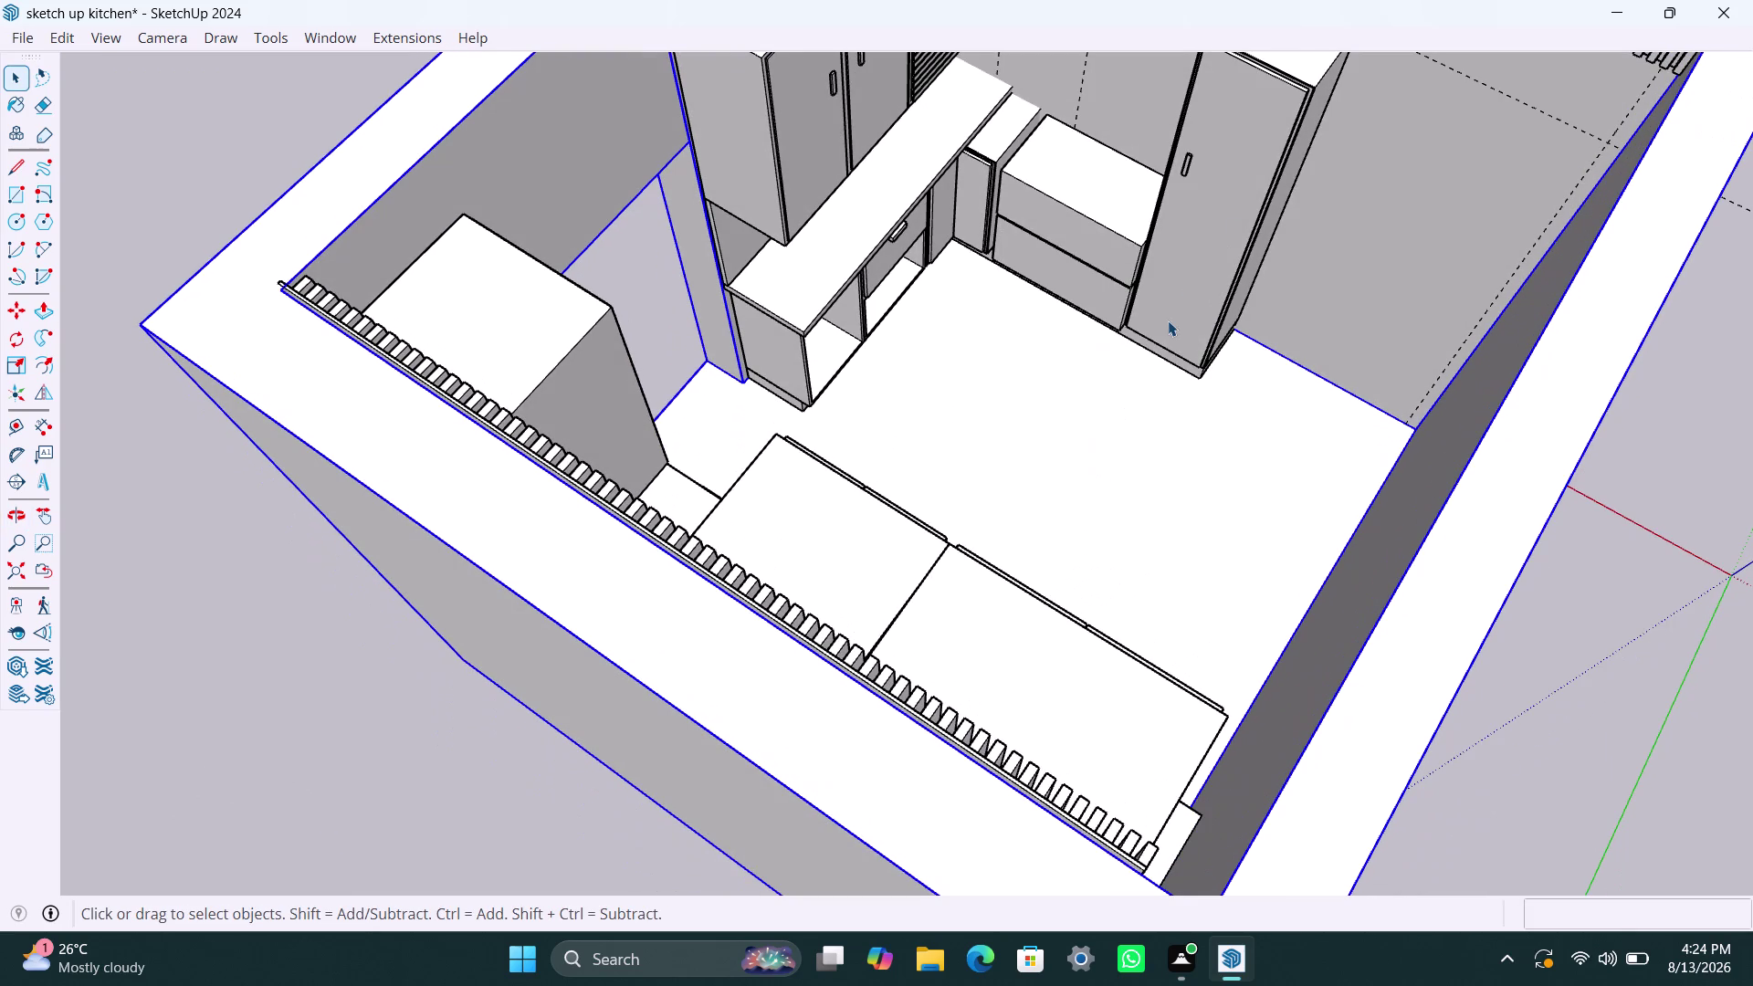
middle_drag(1167, 322, 1013, 460)
Stretch the tall pantry unit to a green scale of about 1.08.
click(1118, 216)
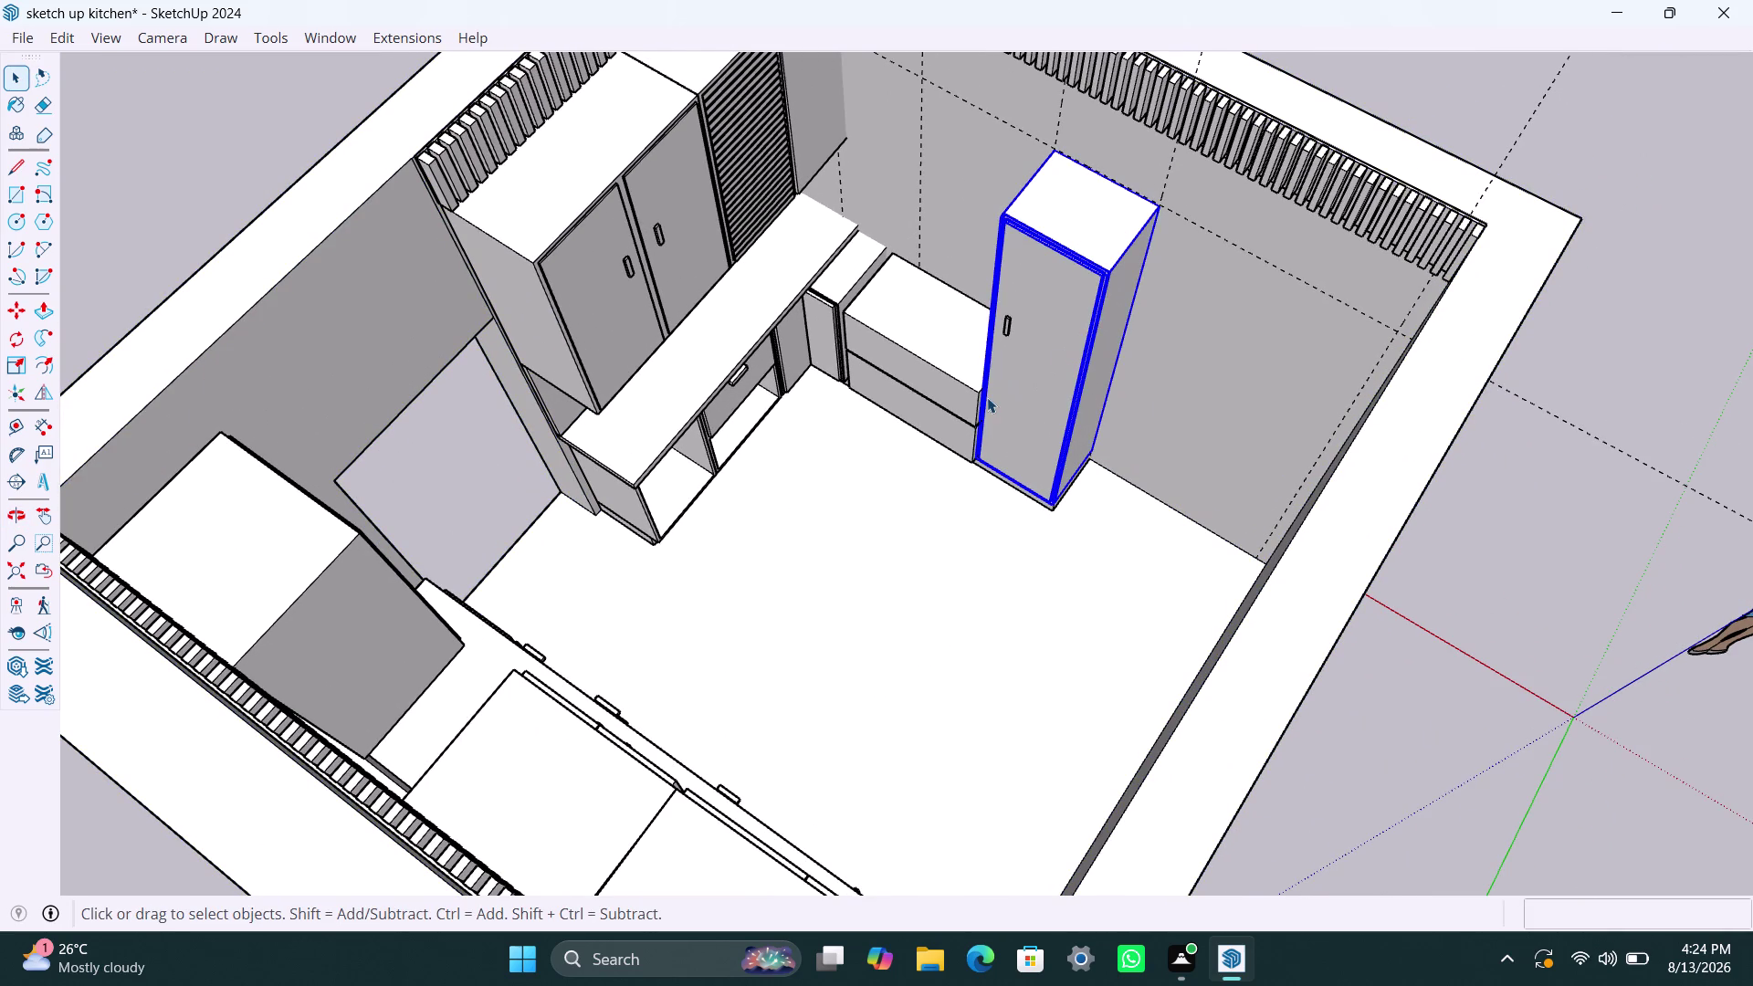
key(s)
drag(1024, 388, 1023, 393)
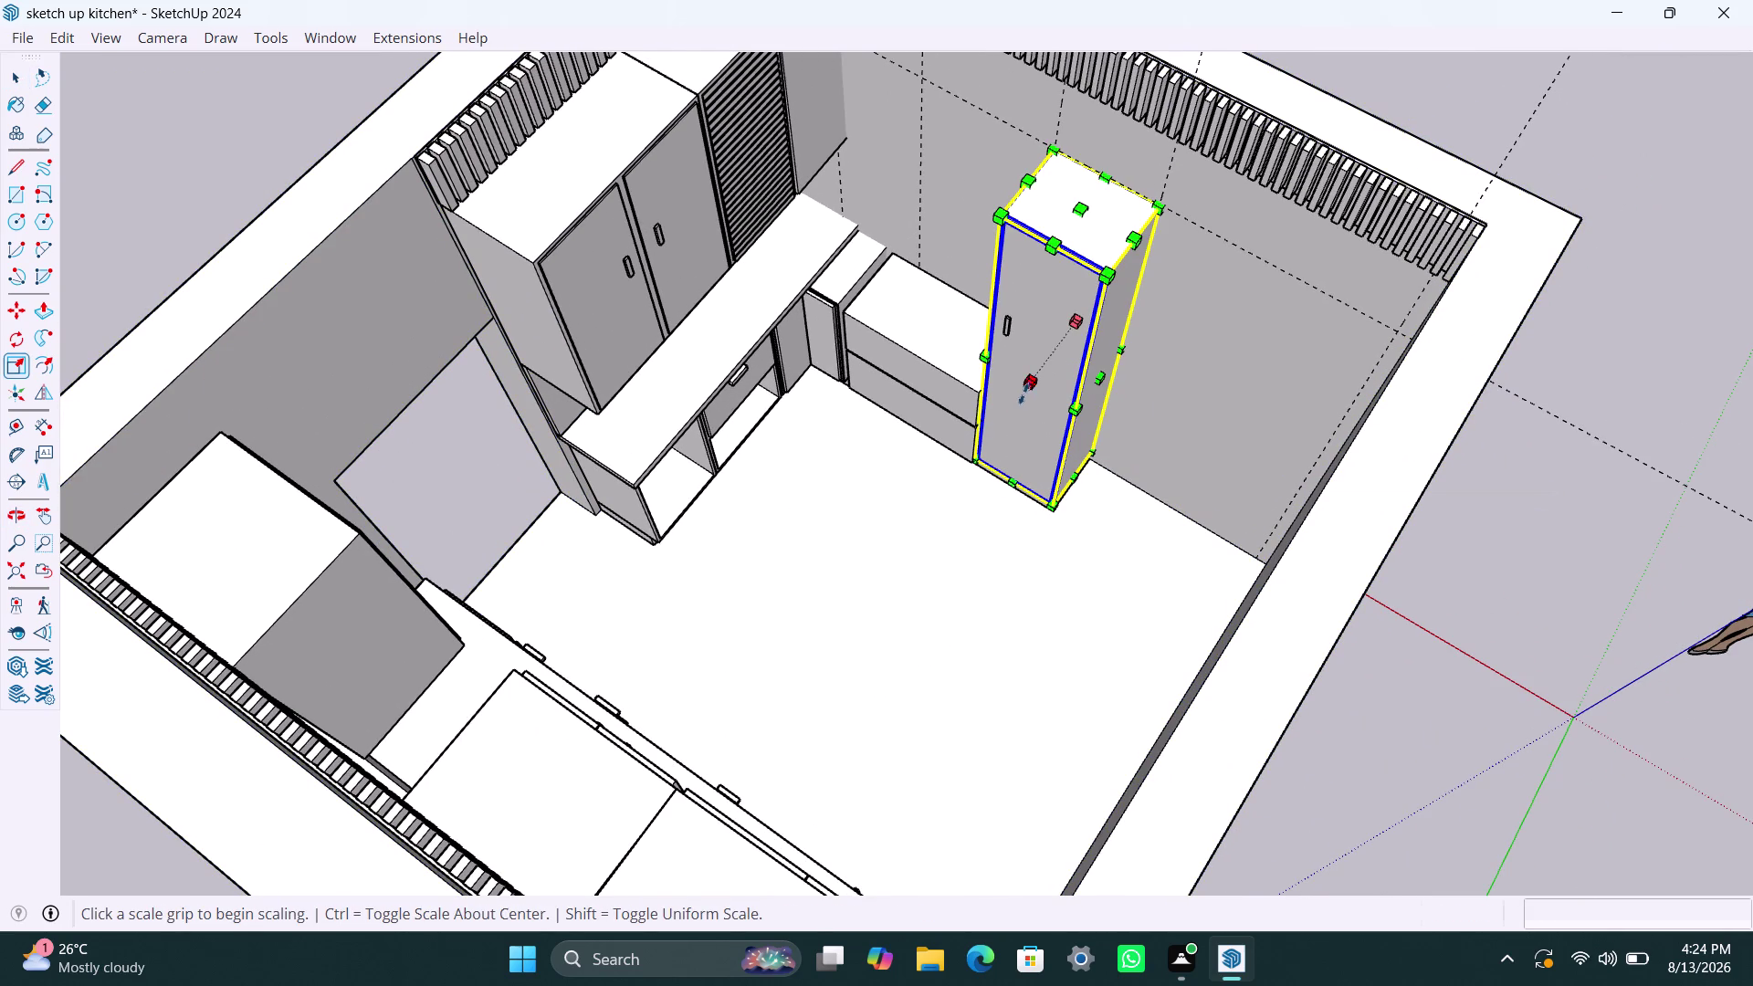
drag(1024, 394, 930, 368)
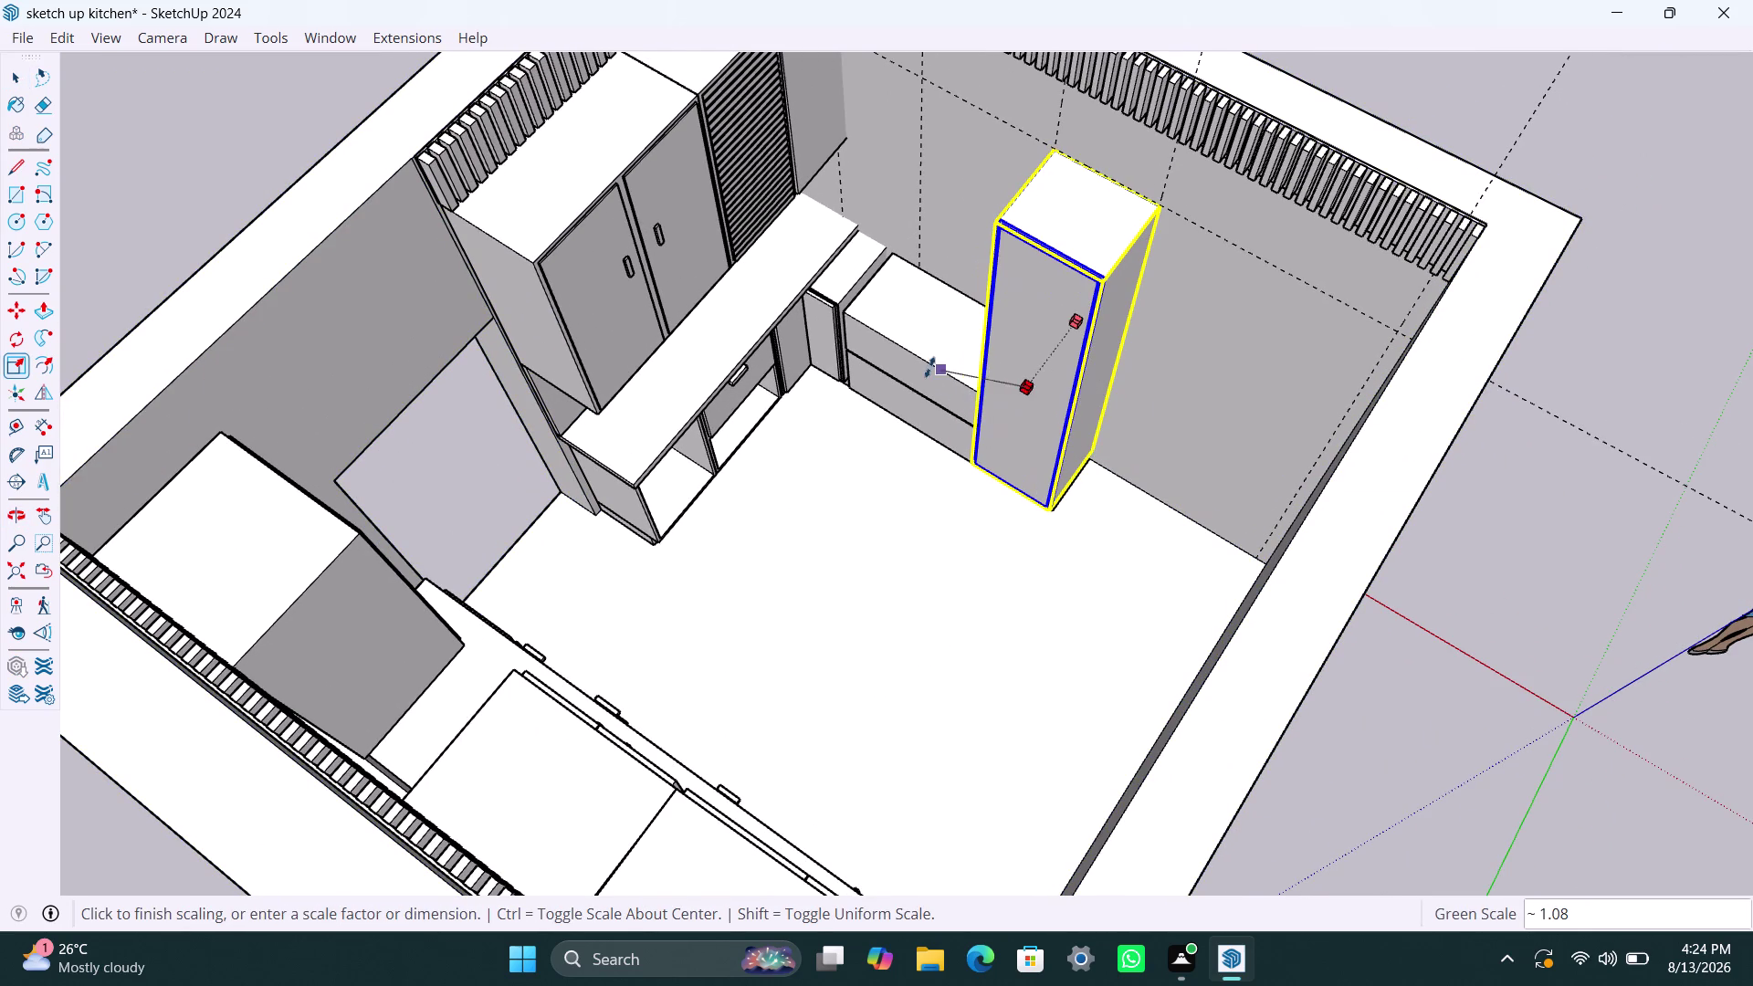
drag(930, 368, 926, 360)
key(space)
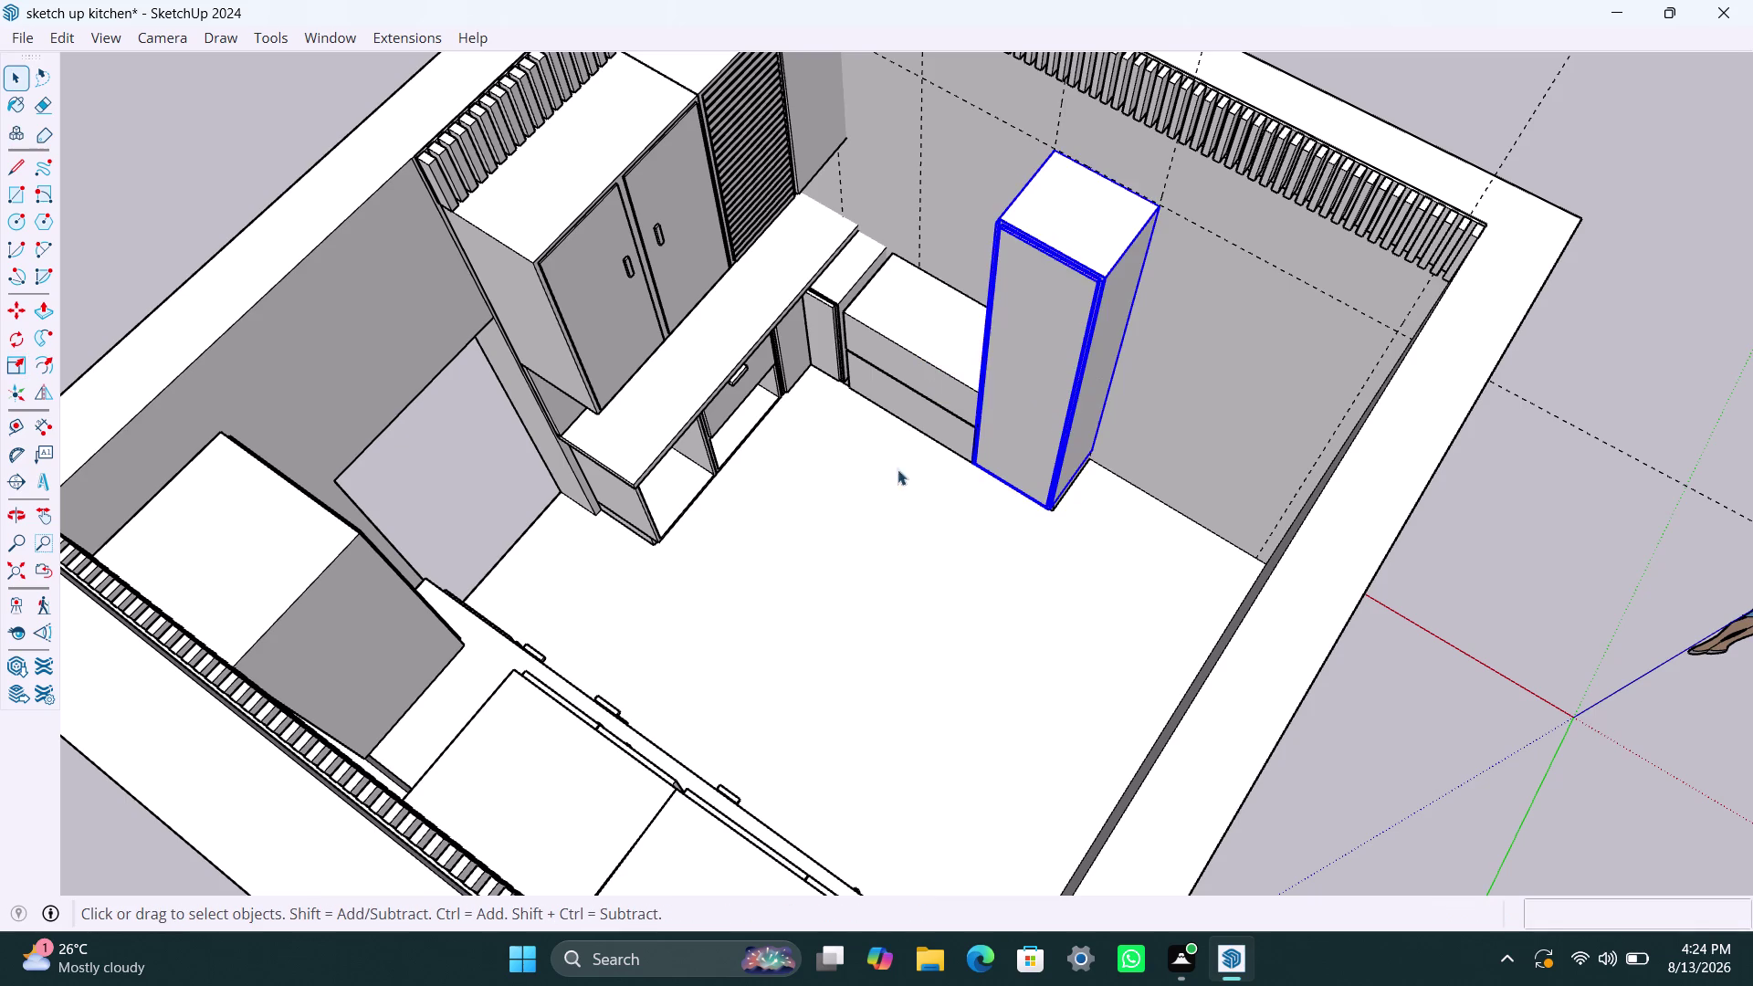
Orbit around the room and the pantry base to check the stretched unit.
click(888, 584)
scroll(down, 3)
middle_drag(848, 566, 1206, 580)
scroll(up, 3)
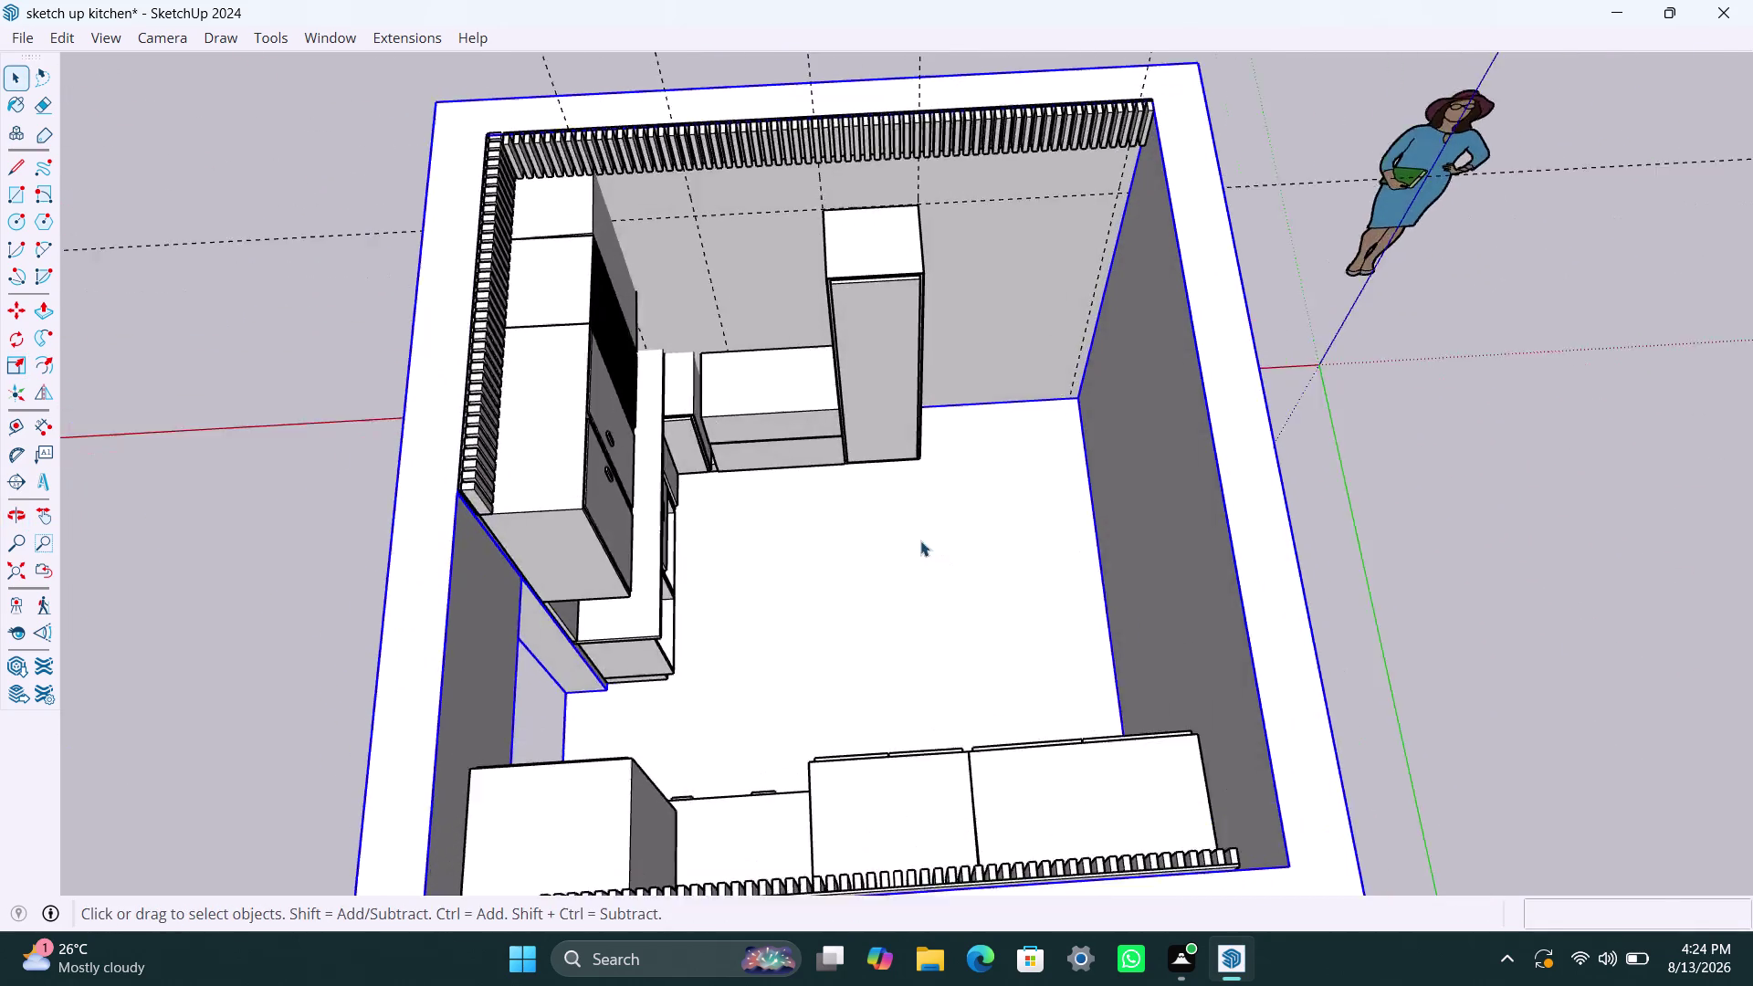
scroll(up, 3)
middle_drag(873, 527, 547, 383)
scroll(up, 3)
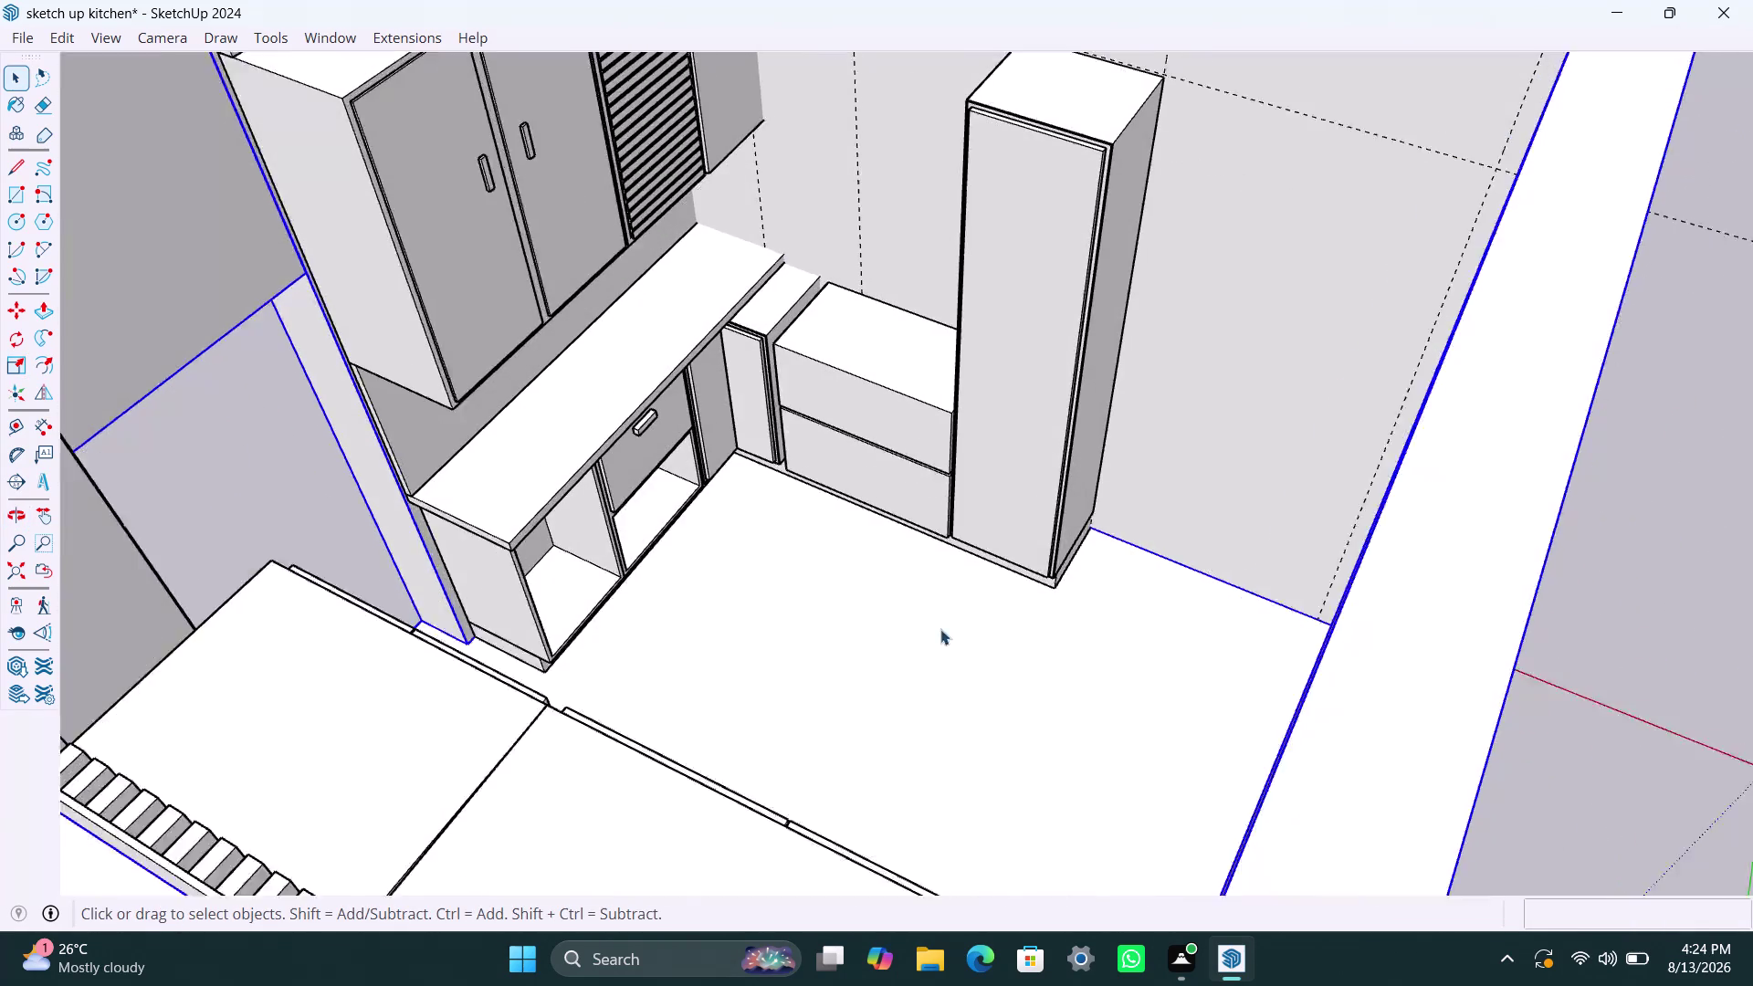
scroll(up, 3)
middle_drag(1070, 571, 1170, 534)
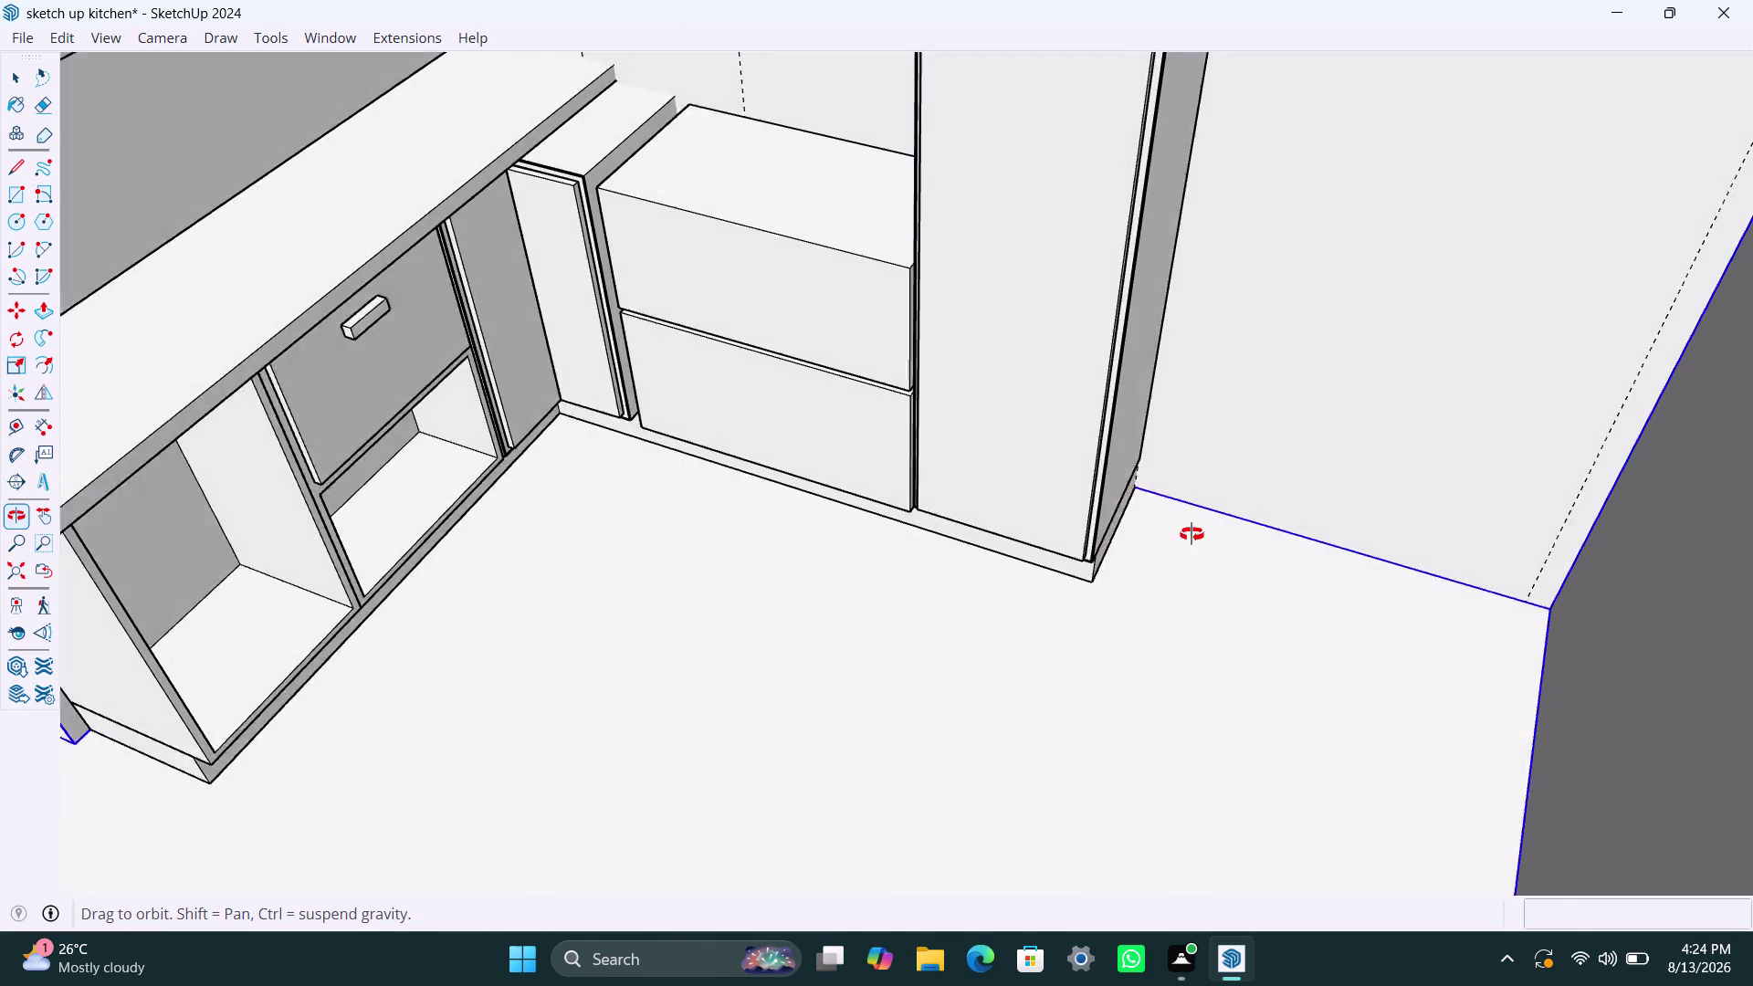
middle_drag(1169, 534, 1214, 534)
scroll(down, 3)
scroll(down, 3)
middle_drag(875, 363, 1011, 467)
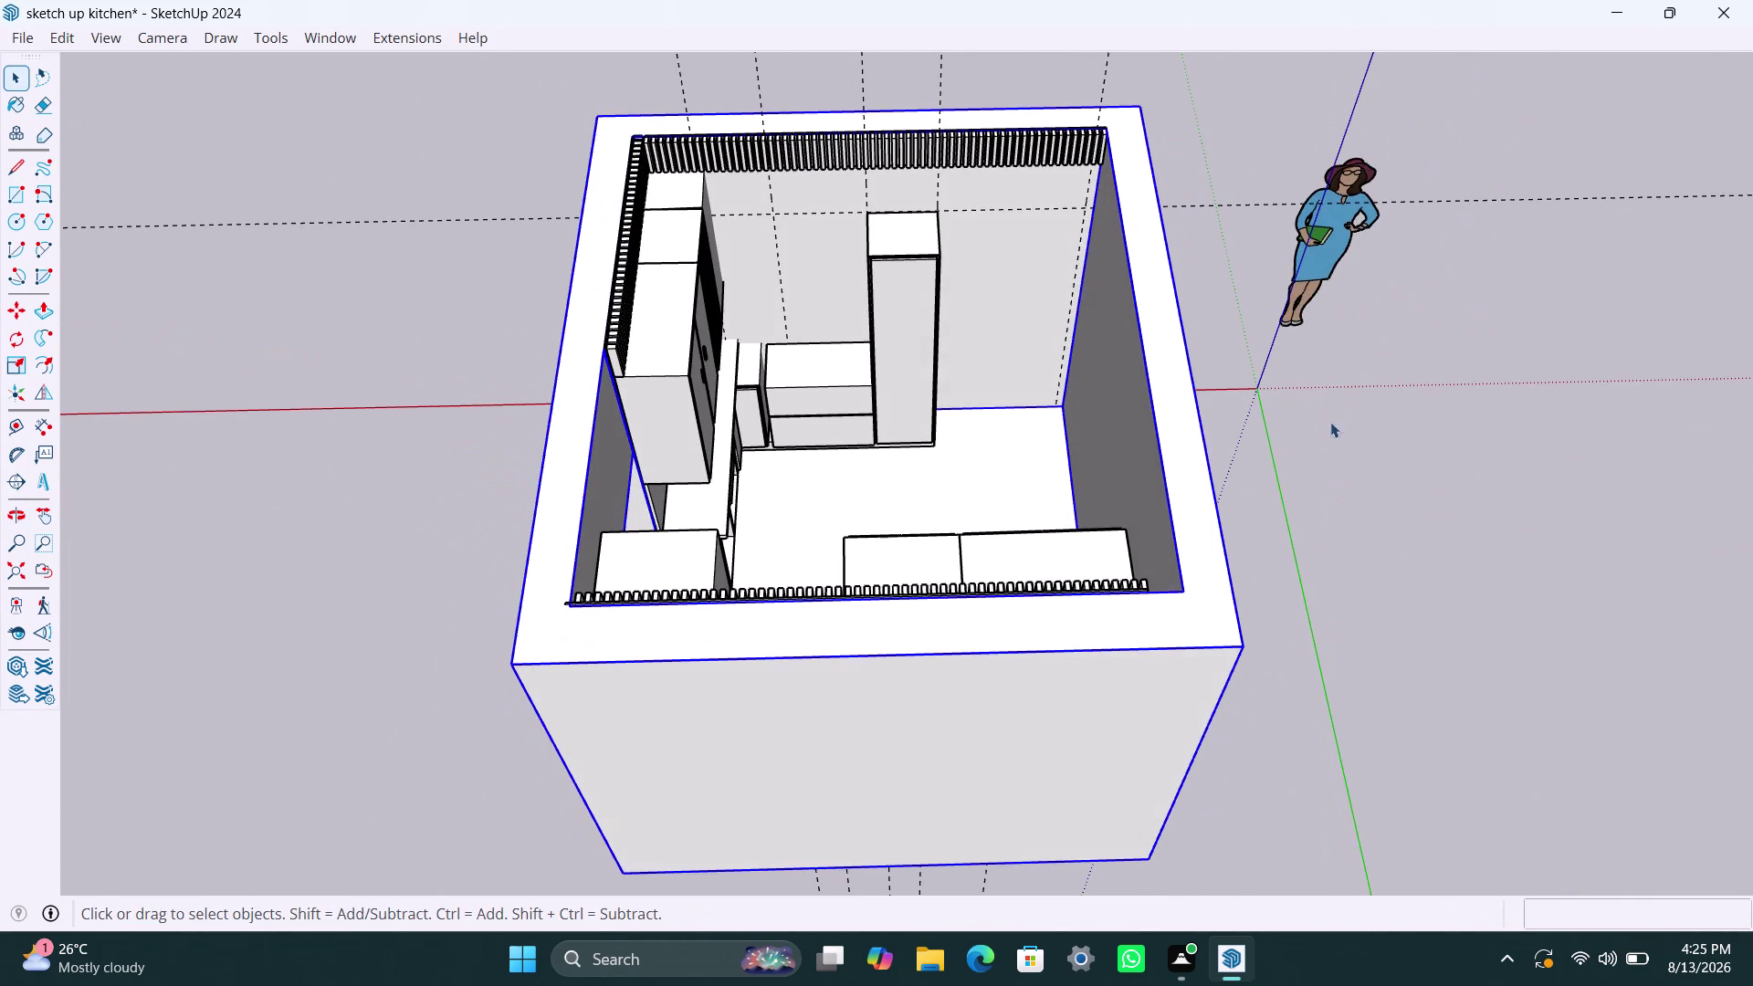
click(1332, 421)
scroll(up, 3)
middle_drag(858, 287, 864, 336)
scroll(up, 3)
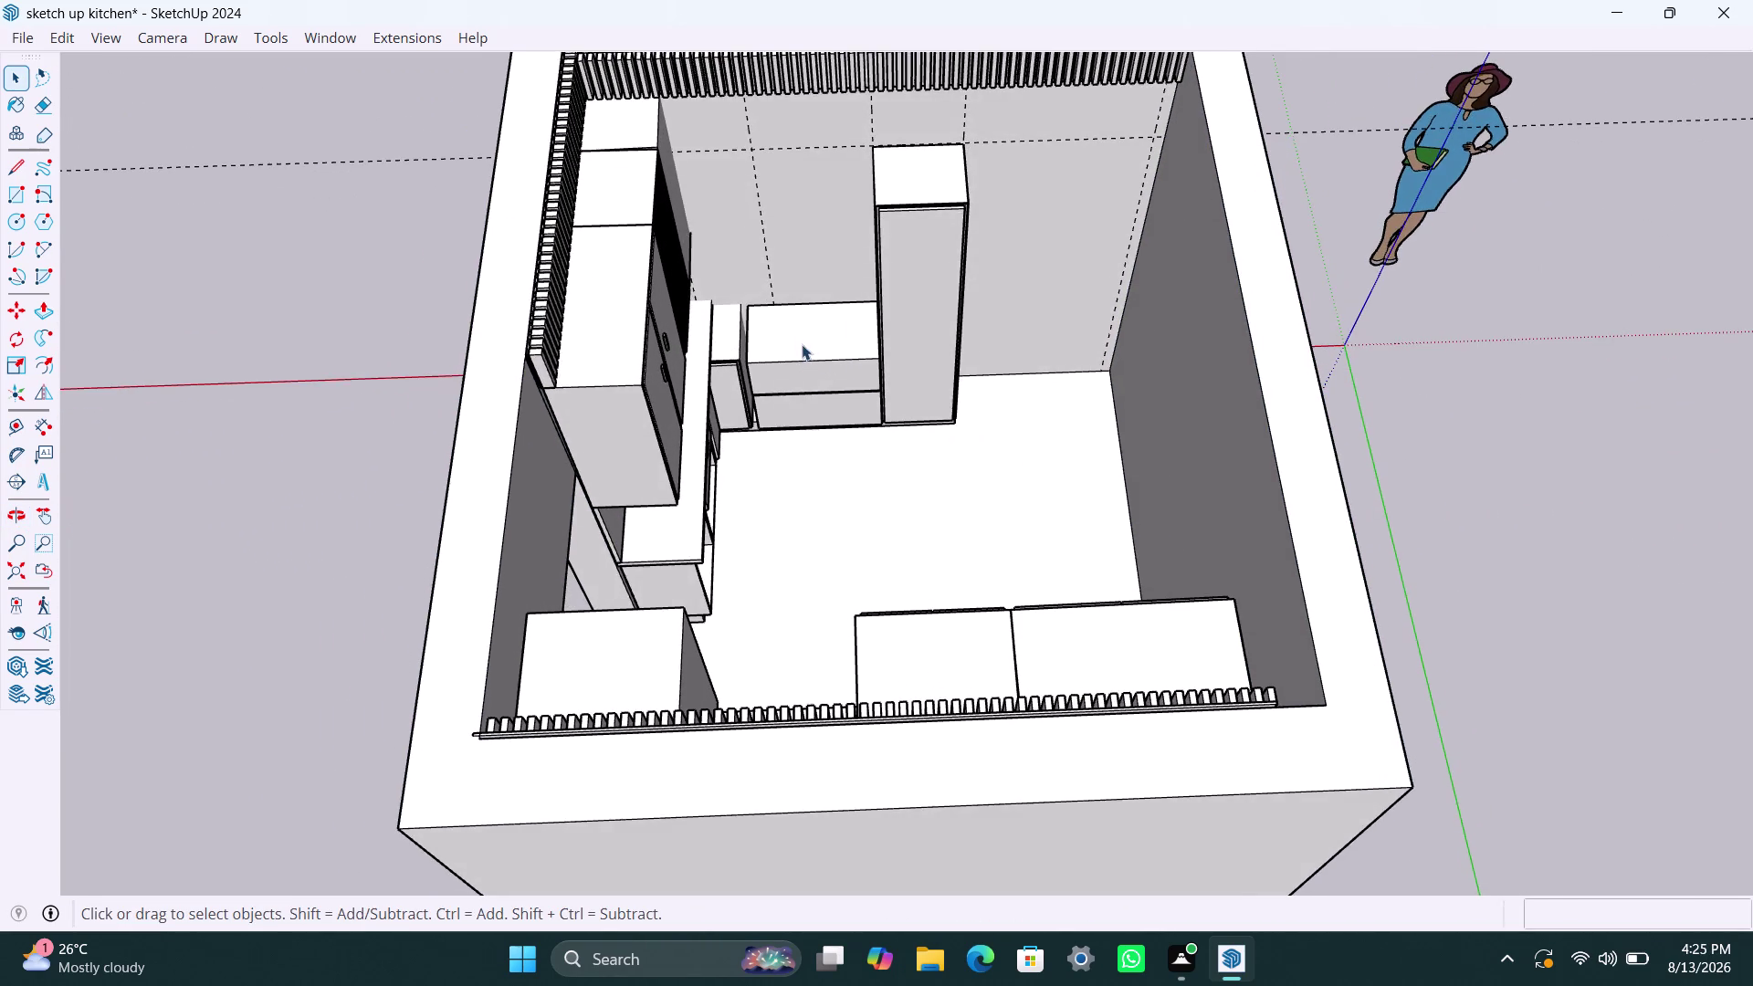
scroll(up, 3)
scroll(down, 3)
middle_drag(924, 604, 926, 605)
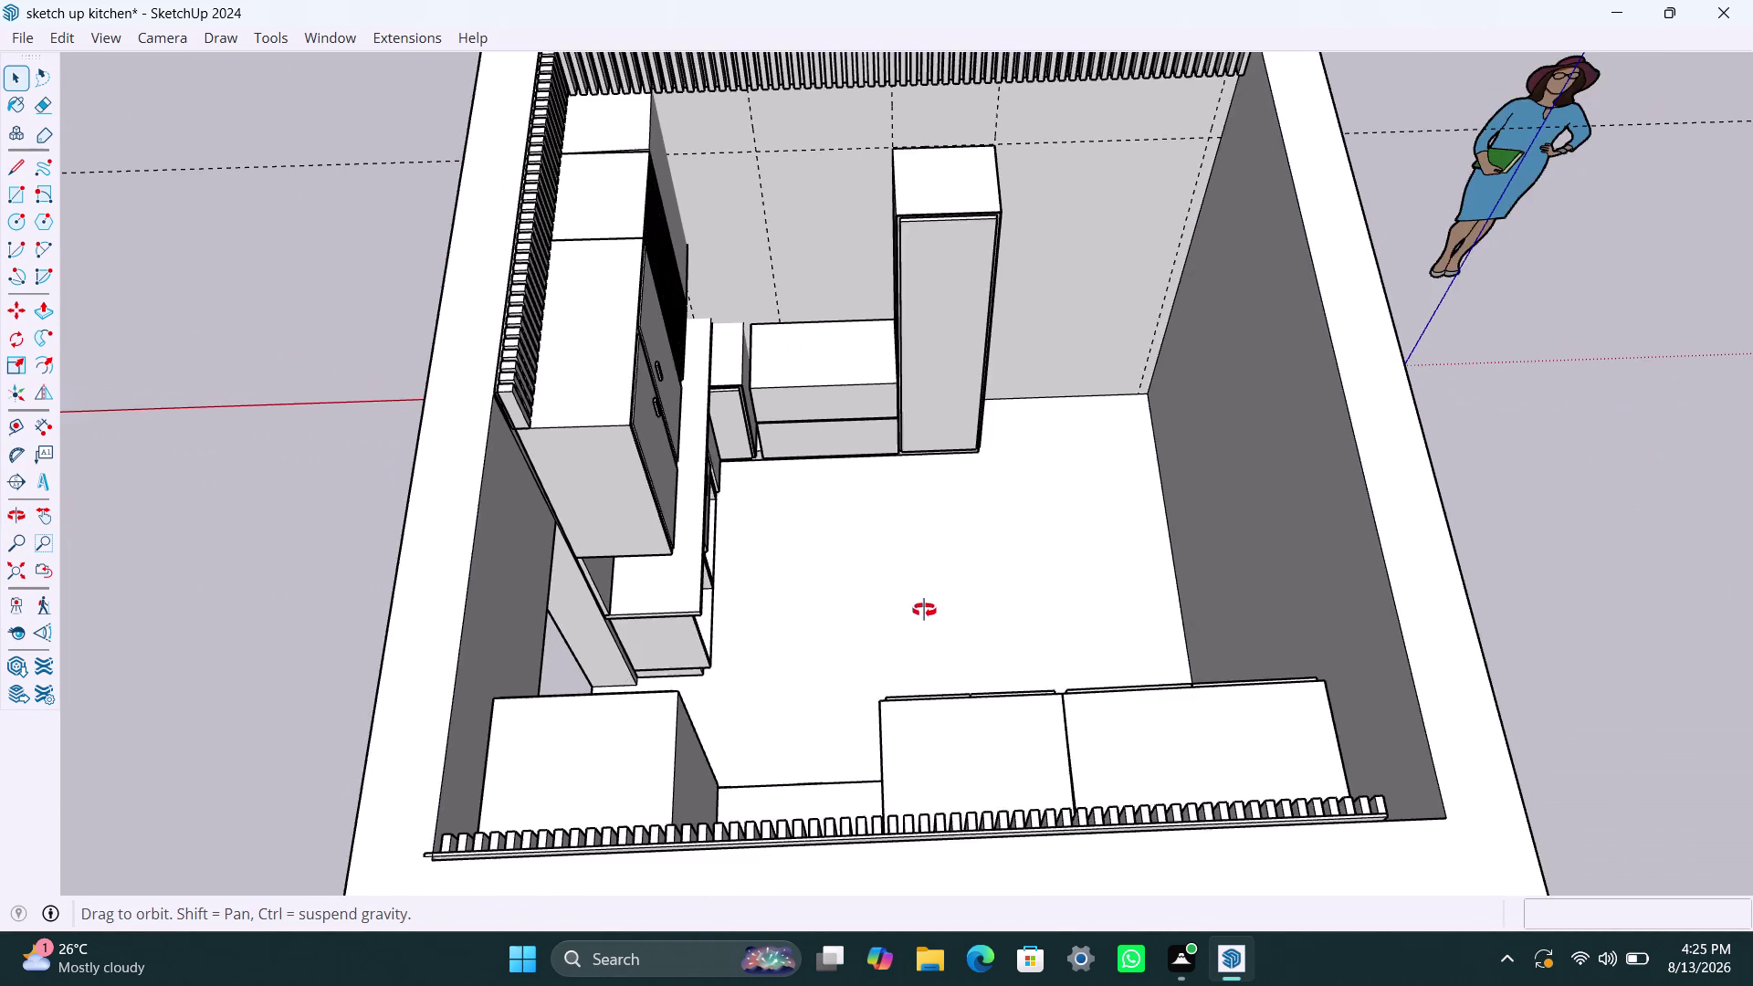
middle_drag(925, 605, 440, 629)
scroll(up, 3)
middle_drag(973, 436, 745, 456)
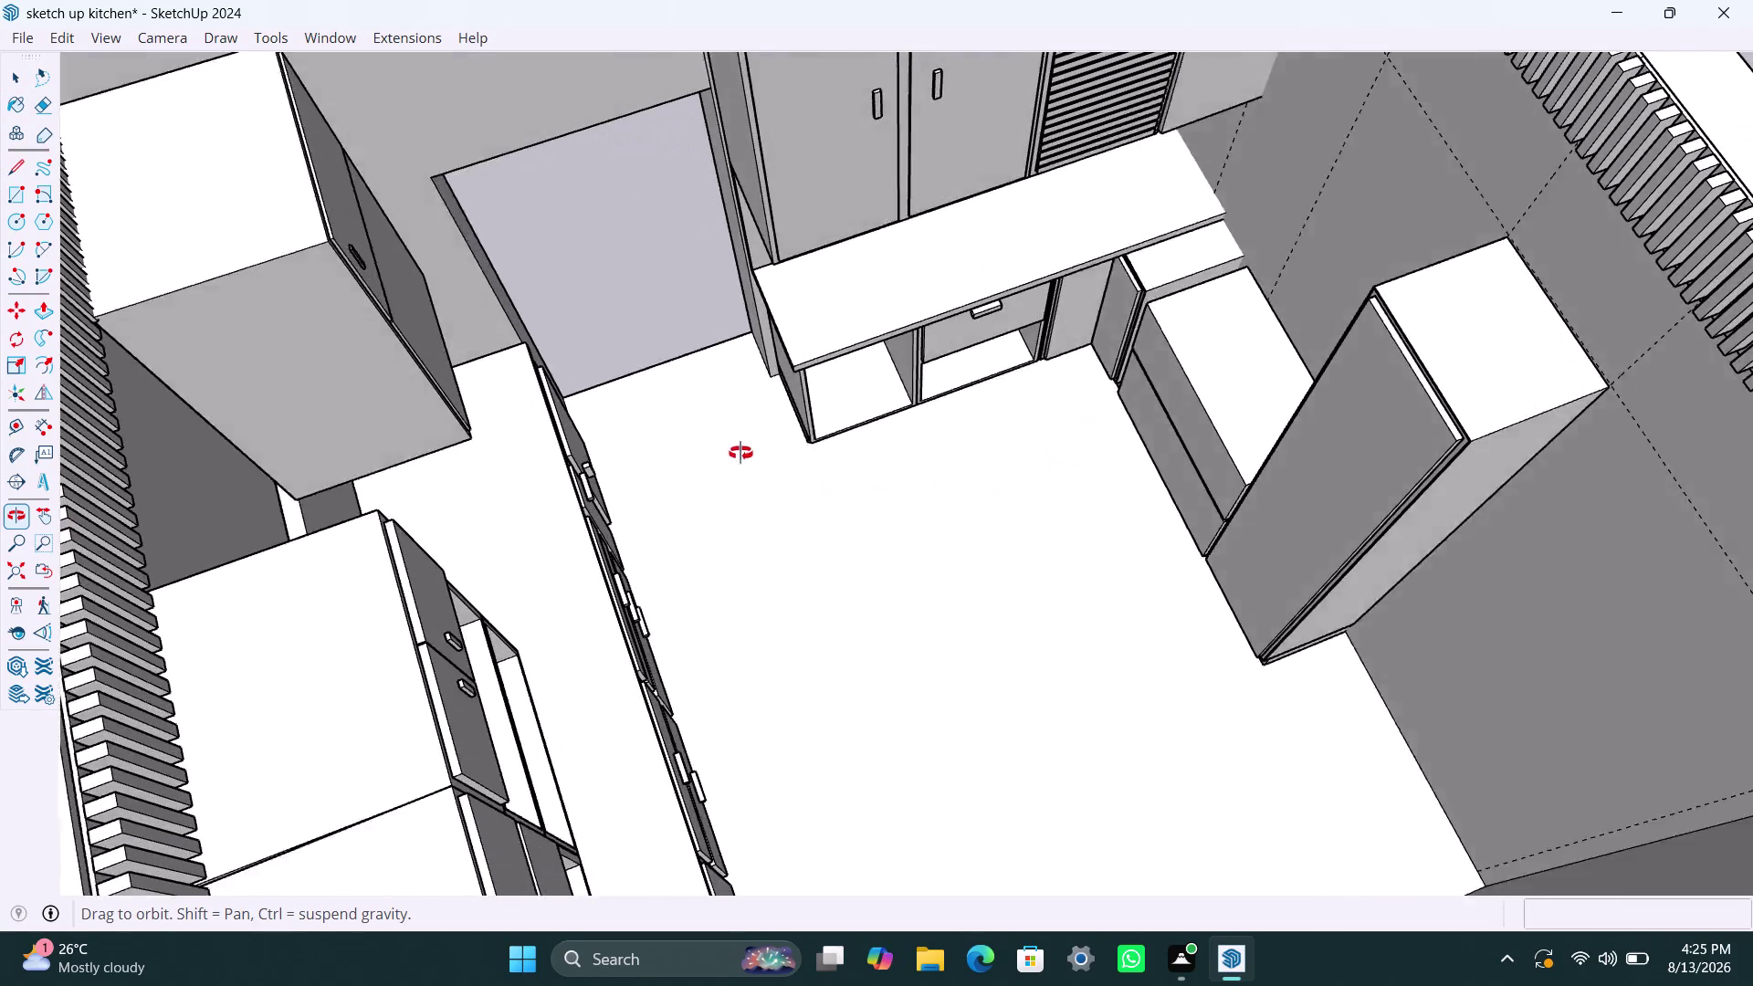
middle_drag(745, 456, 714, 440)
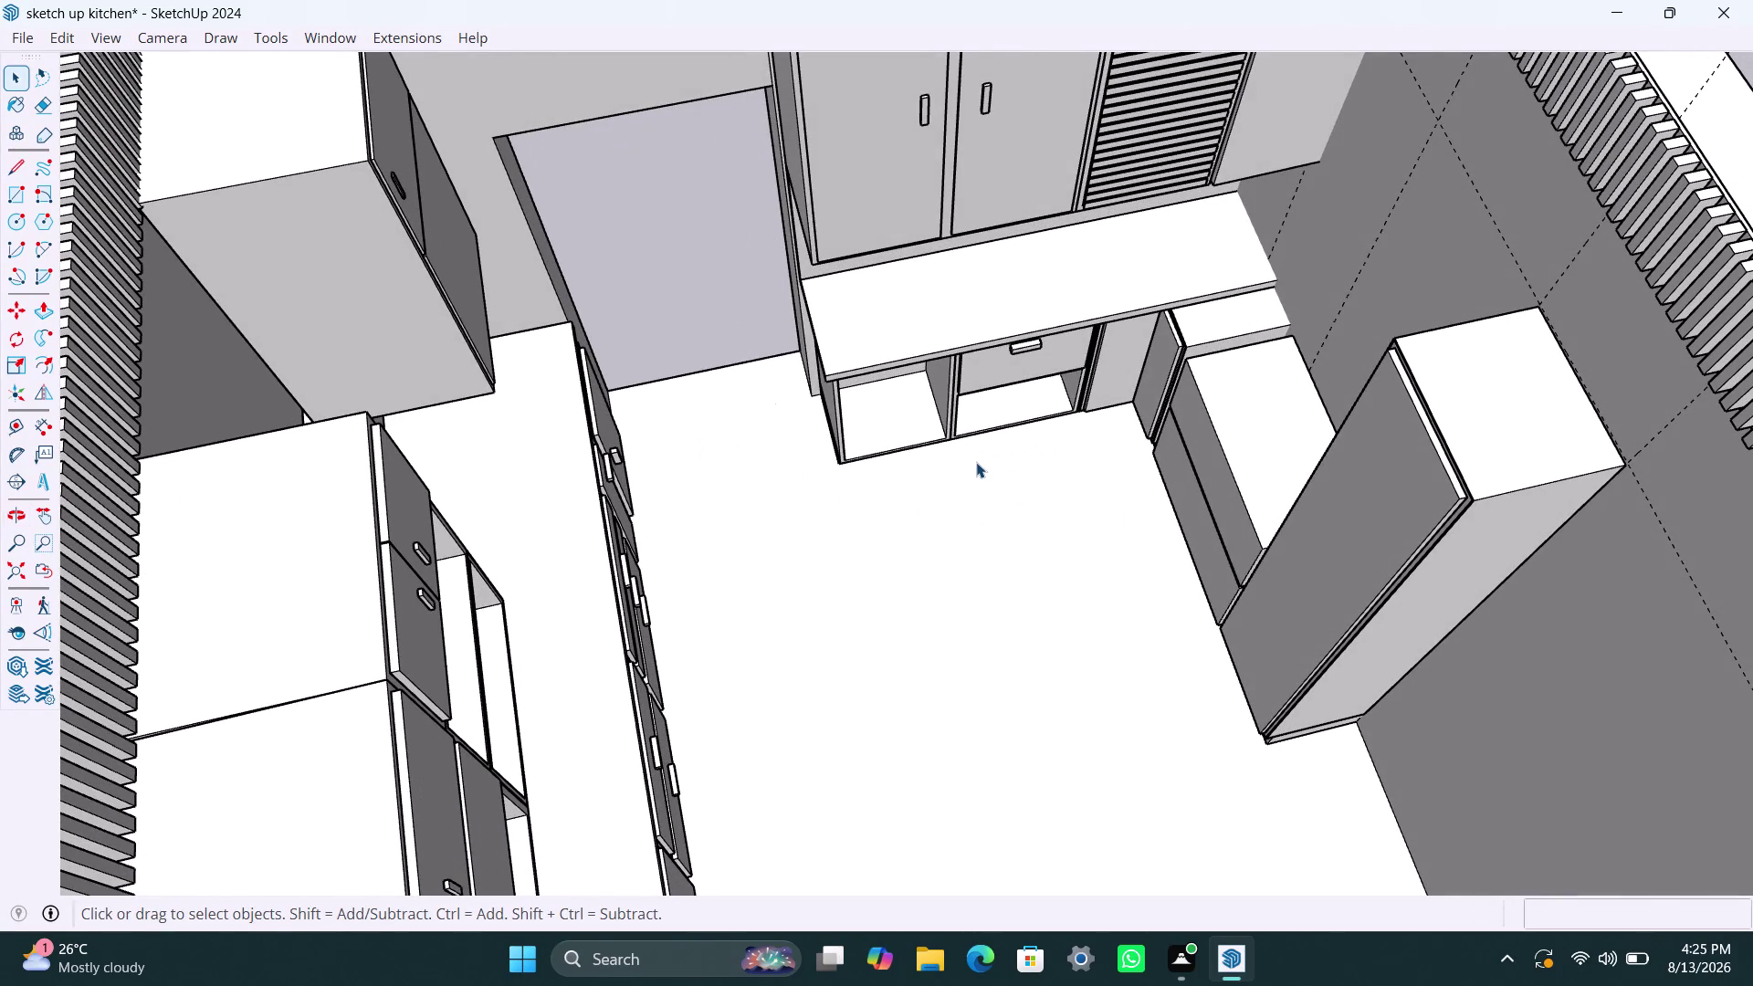
middle_drag(964, 481, 1533, 582)
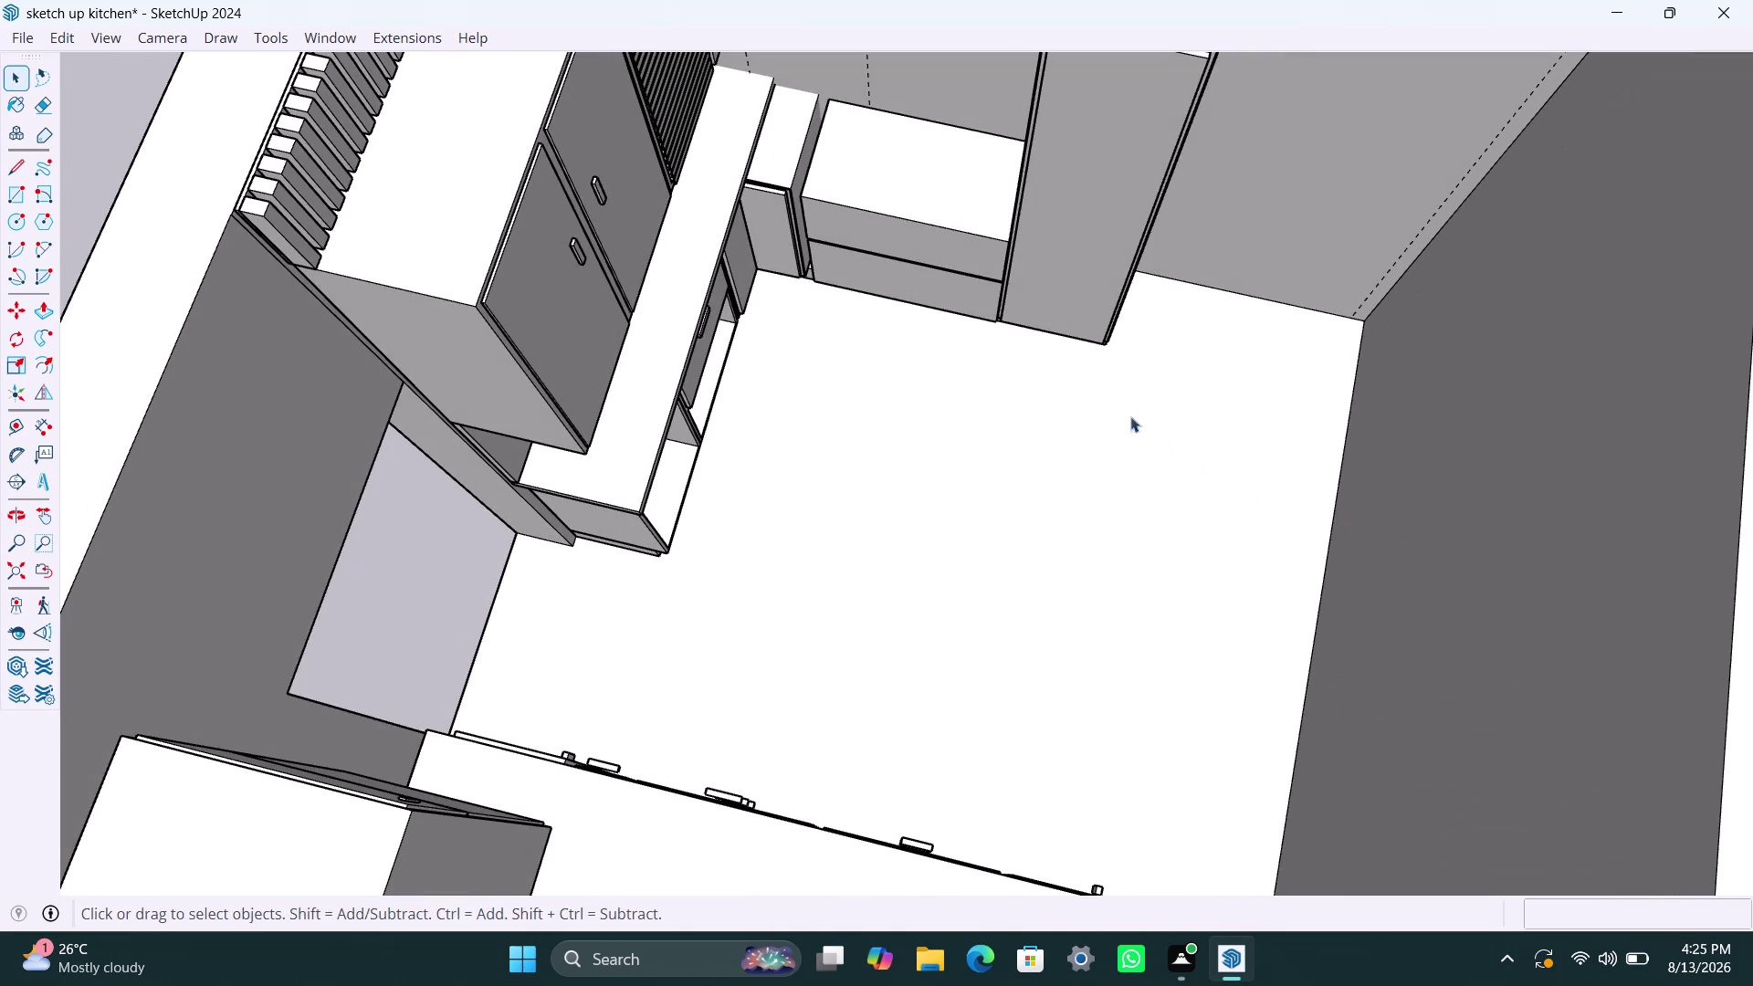
middle_drag(1023, 336, 1121, 548)
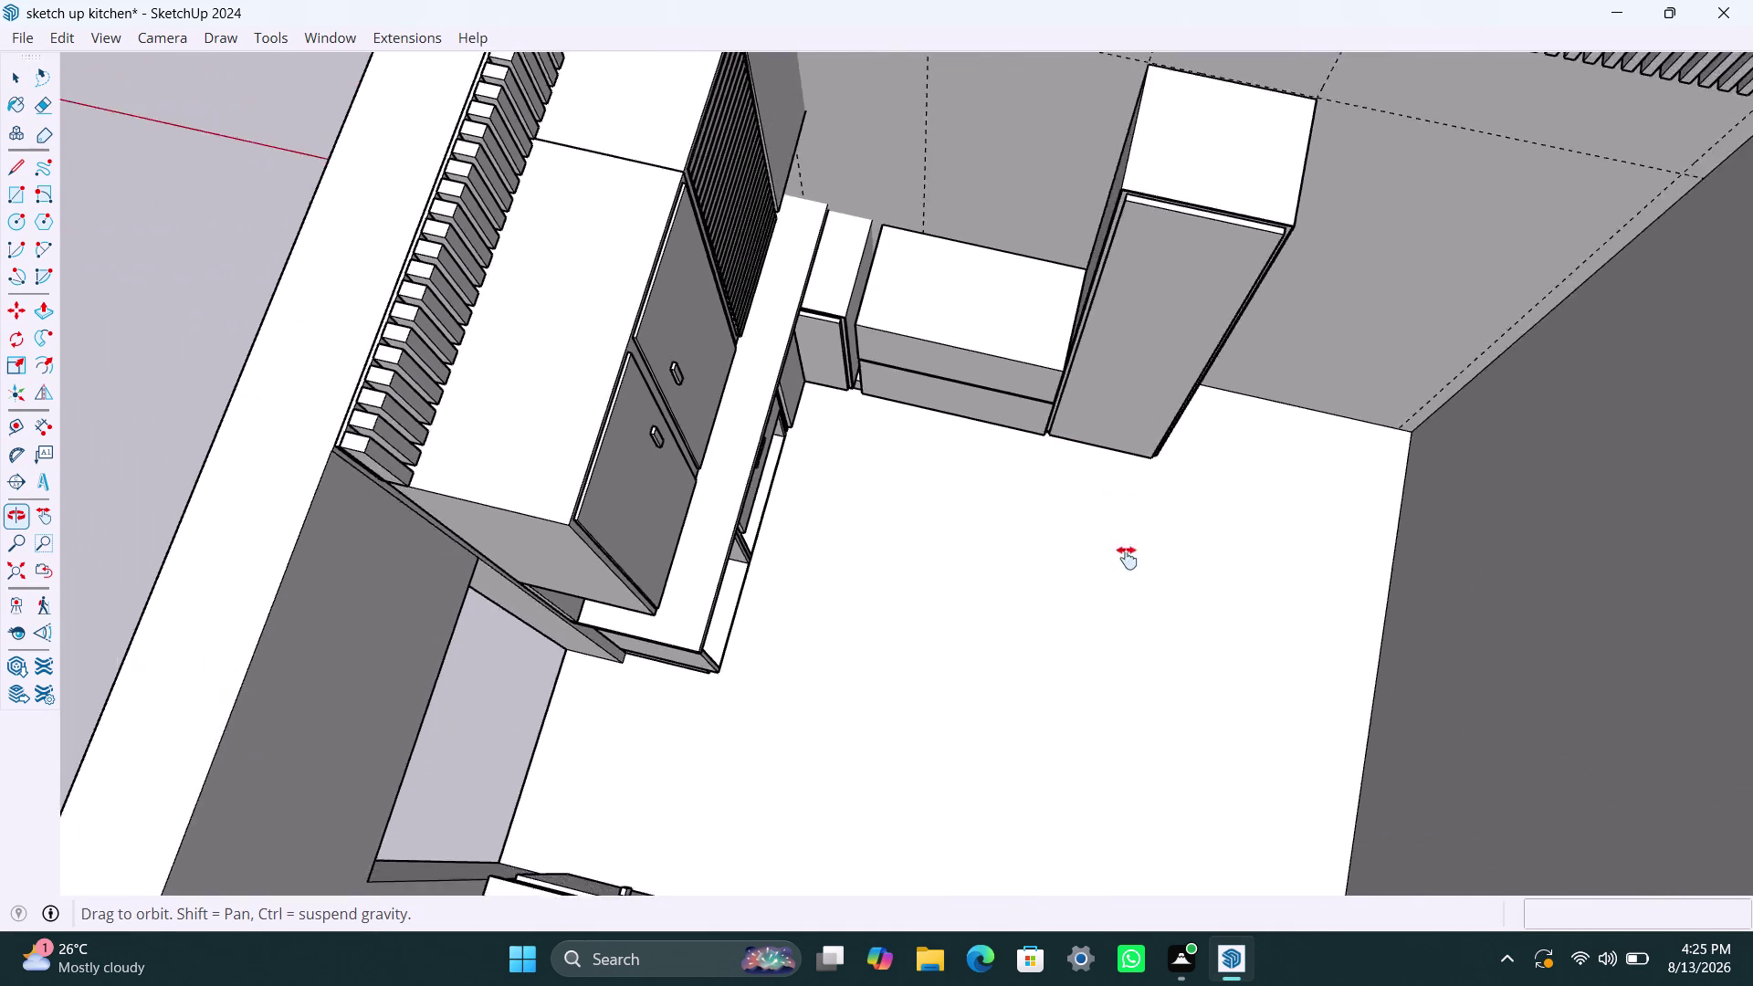
middle_drag(1120, 547, 1127, 561)
scroll(up, 3)
middle_drag(1312, 502, 1323, 437)
scroll(up, 3)
scroll(up, 3)
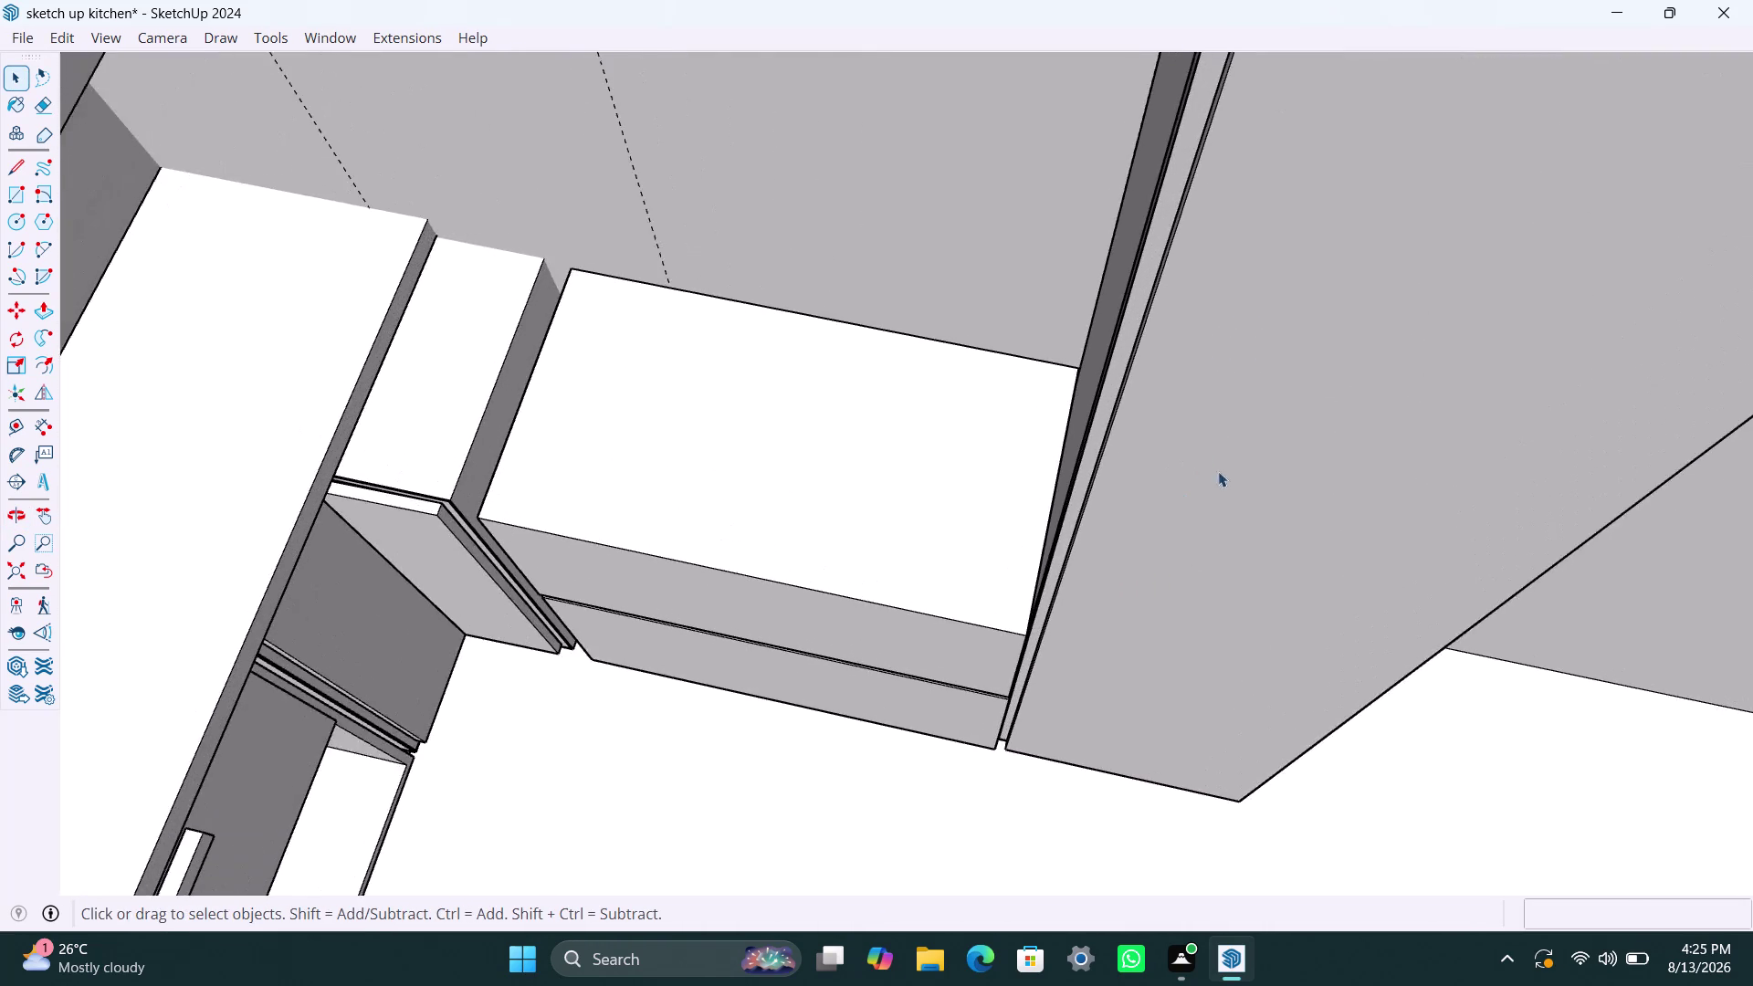
middle_drag(1218, 472, 1252, 143)
scroll(down, 3)
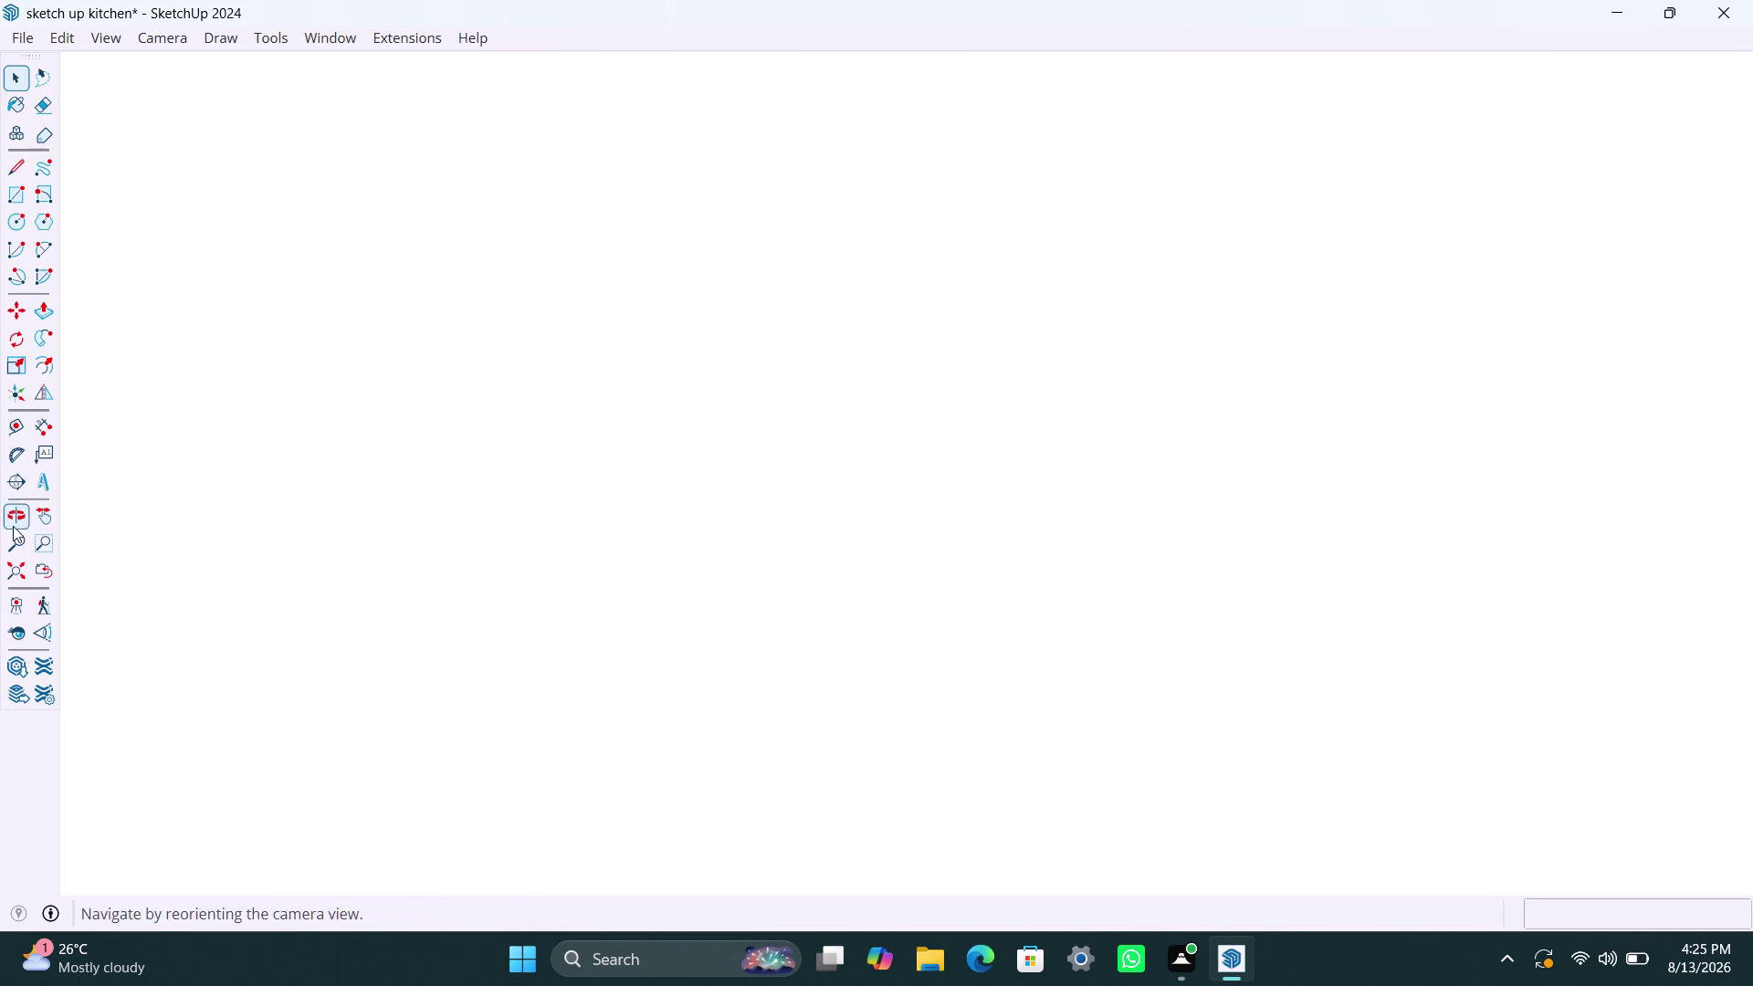
click(15, 566)
middle_drag(955, 227, 1090, 395)
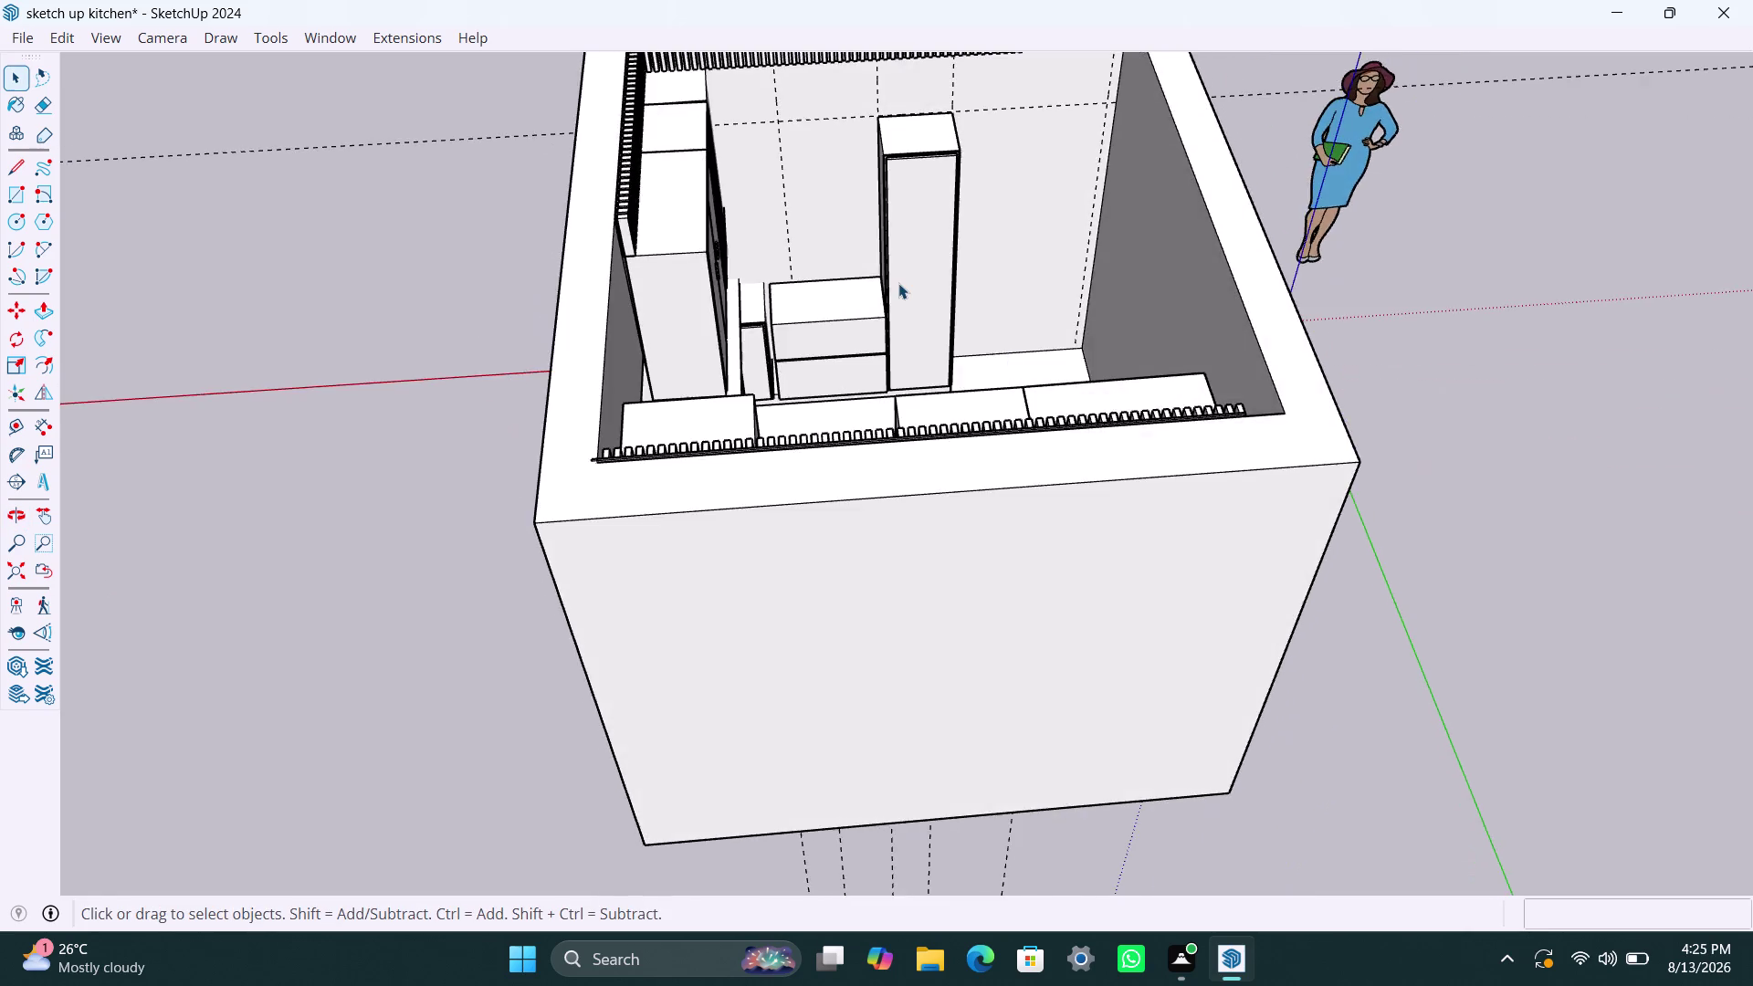
scroll(up, 3)
Draw a narrow rectangle on the upper pantry door and make it a group.
key(r)
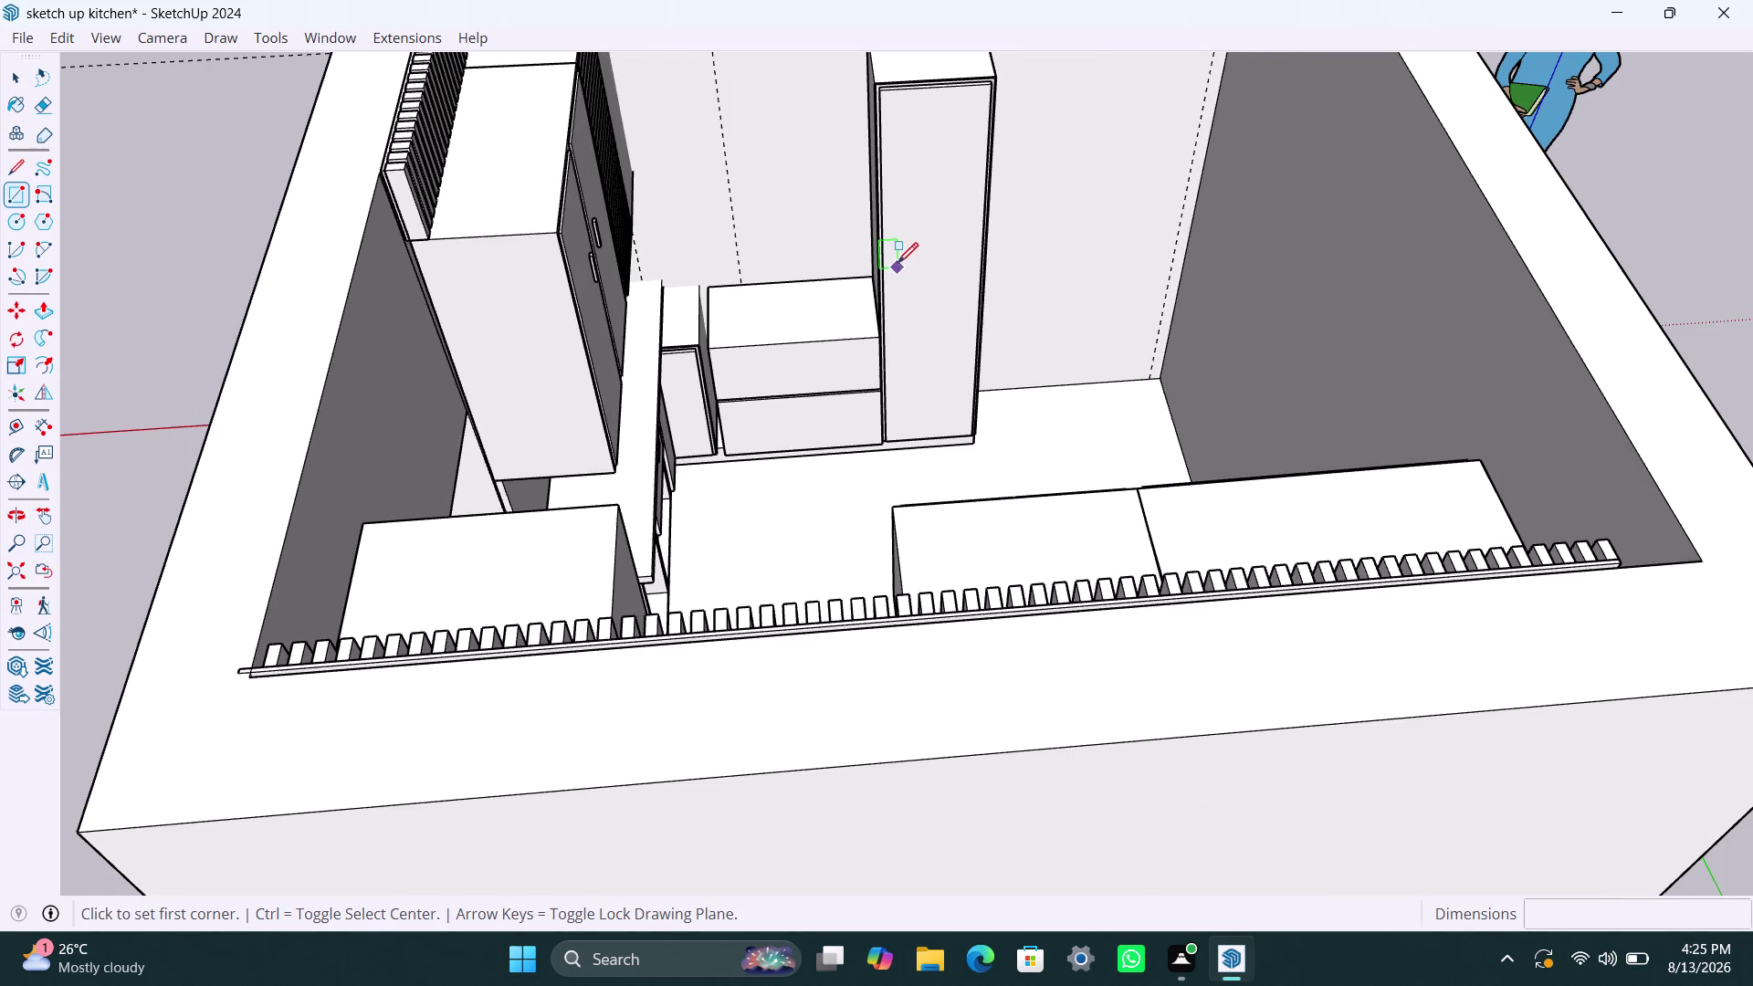
click(901, 250)
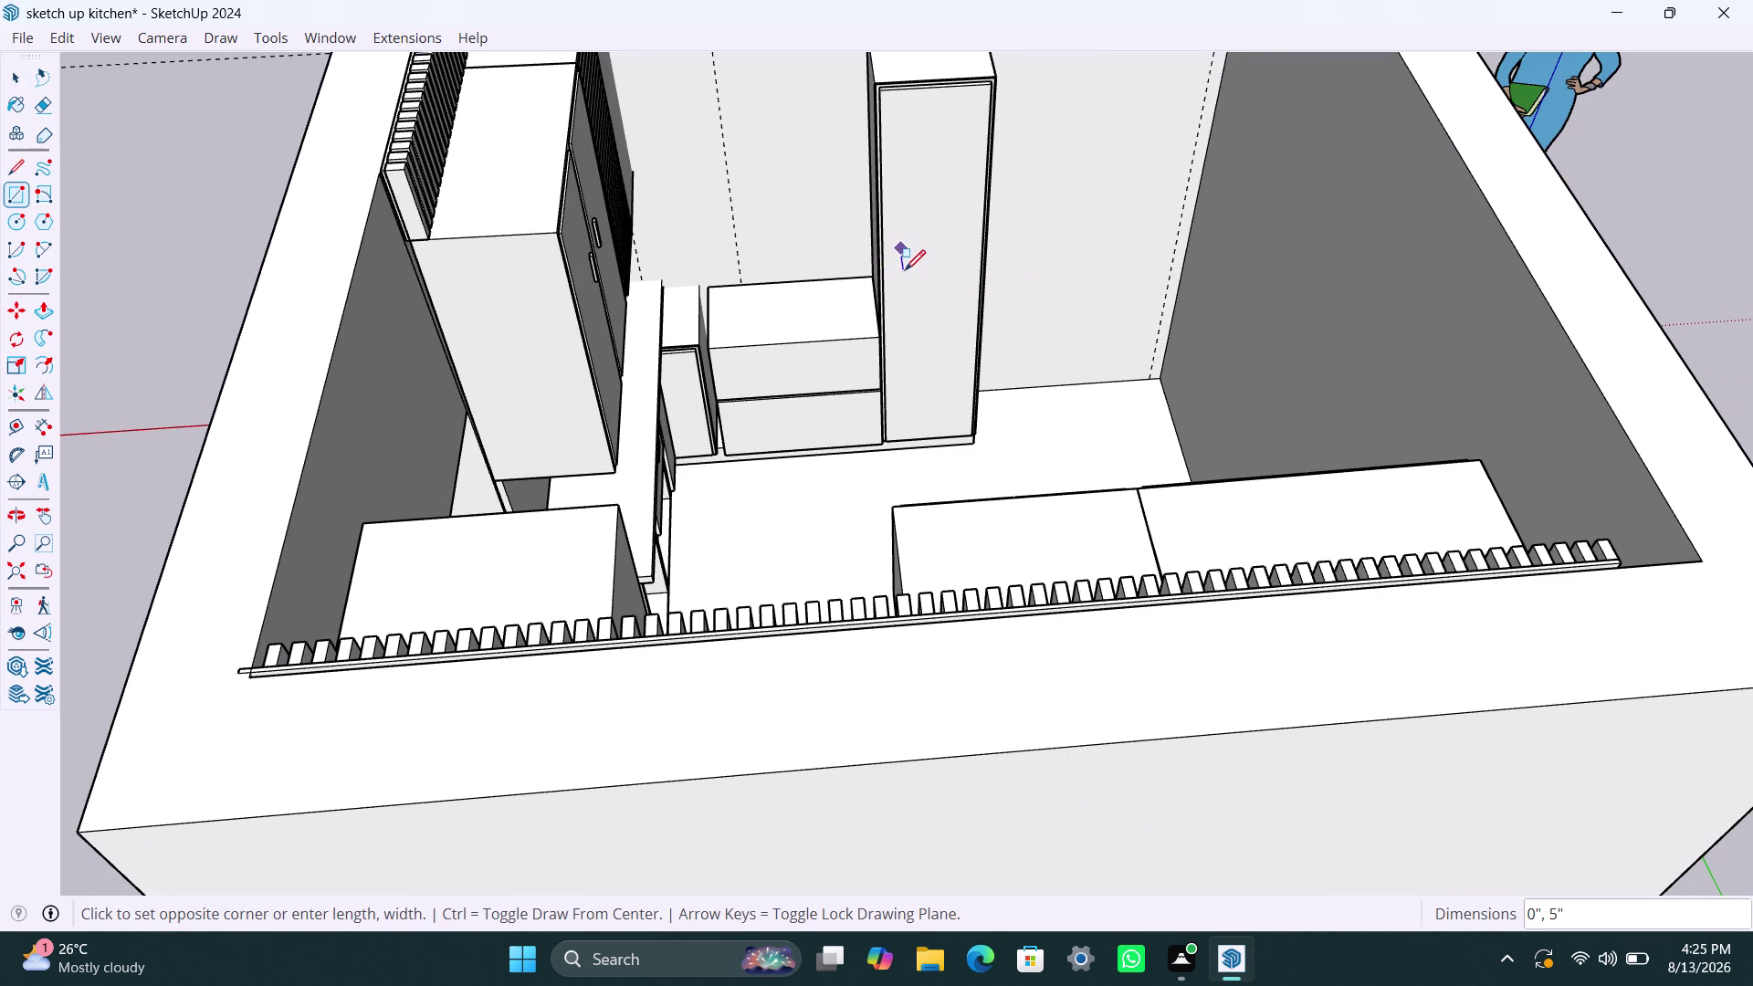
scroll(up, 3)
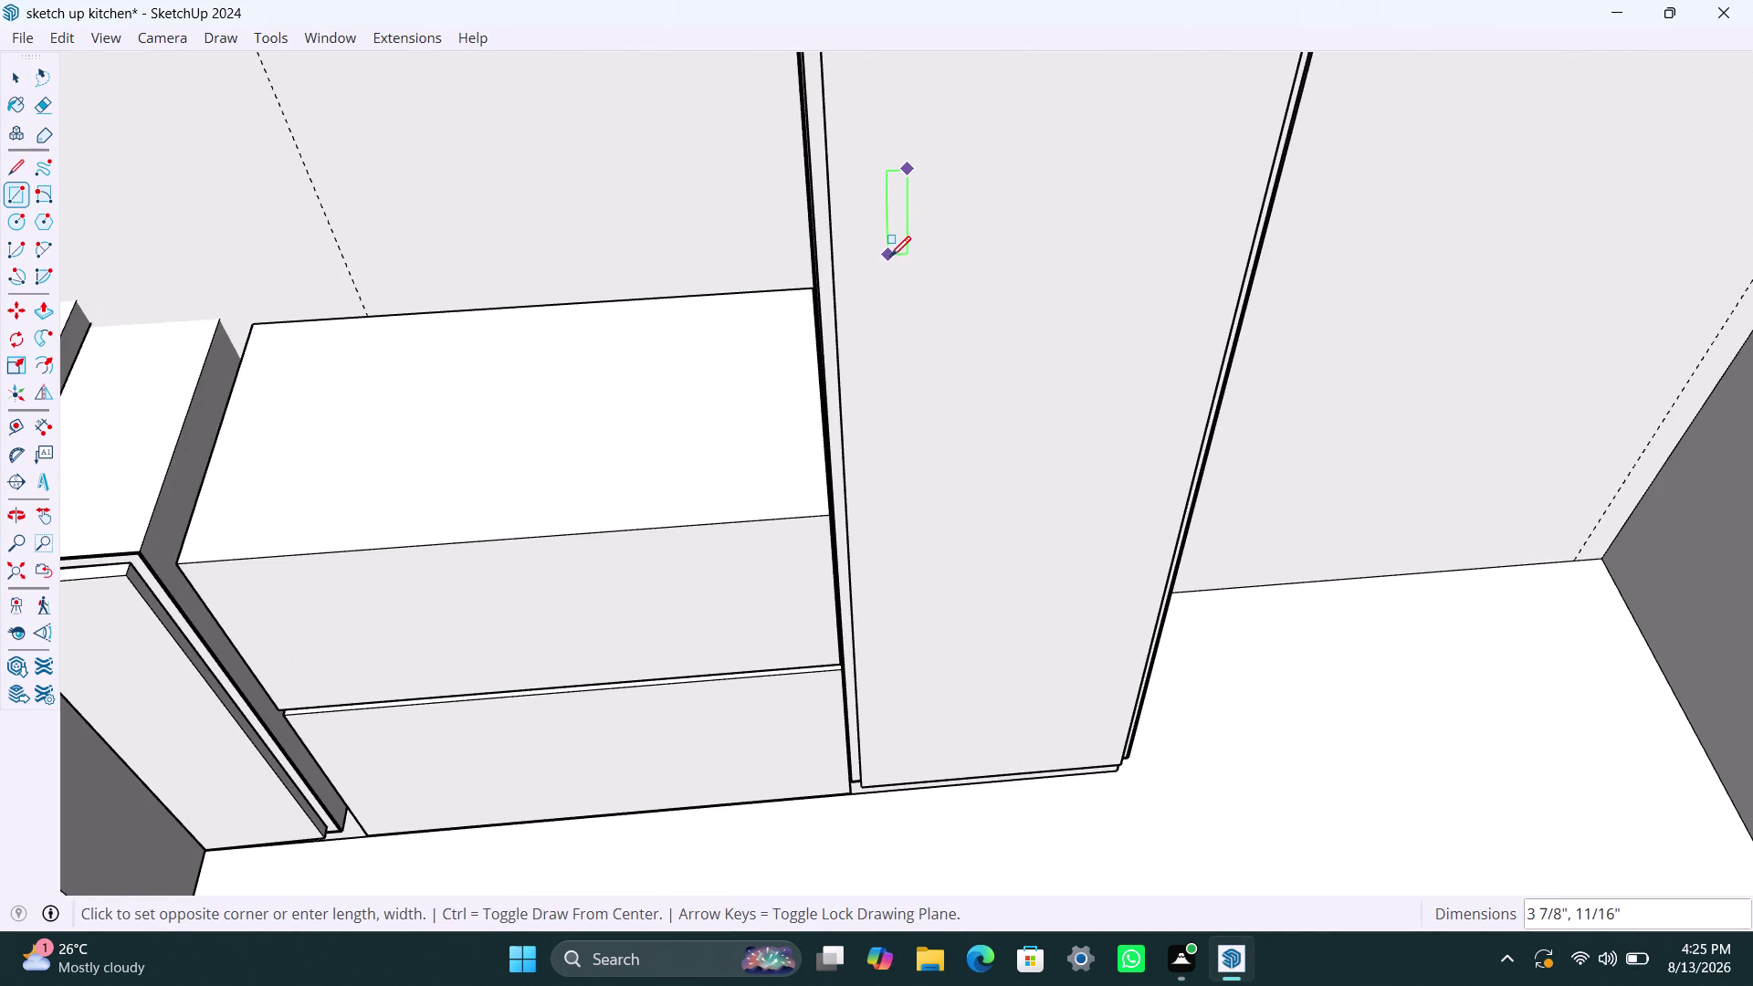
click(890, 256)
key(space)
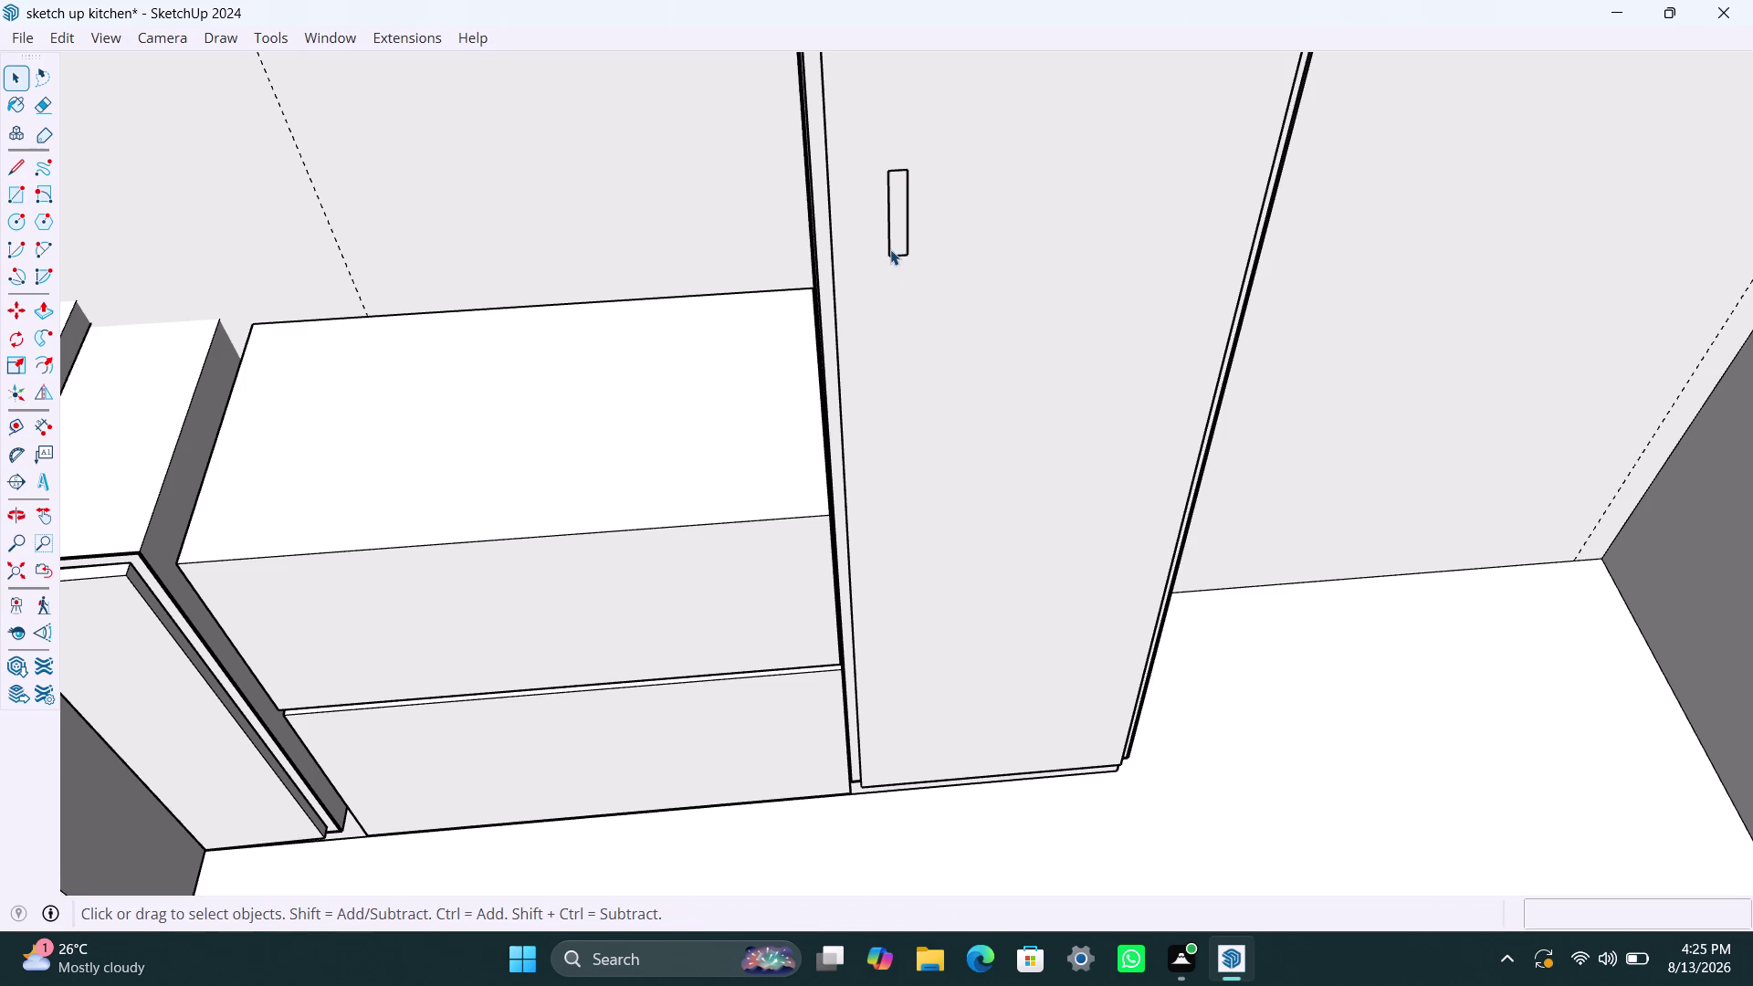
double_click(890, 249)
click(891, 248)
right_click(890, 247)
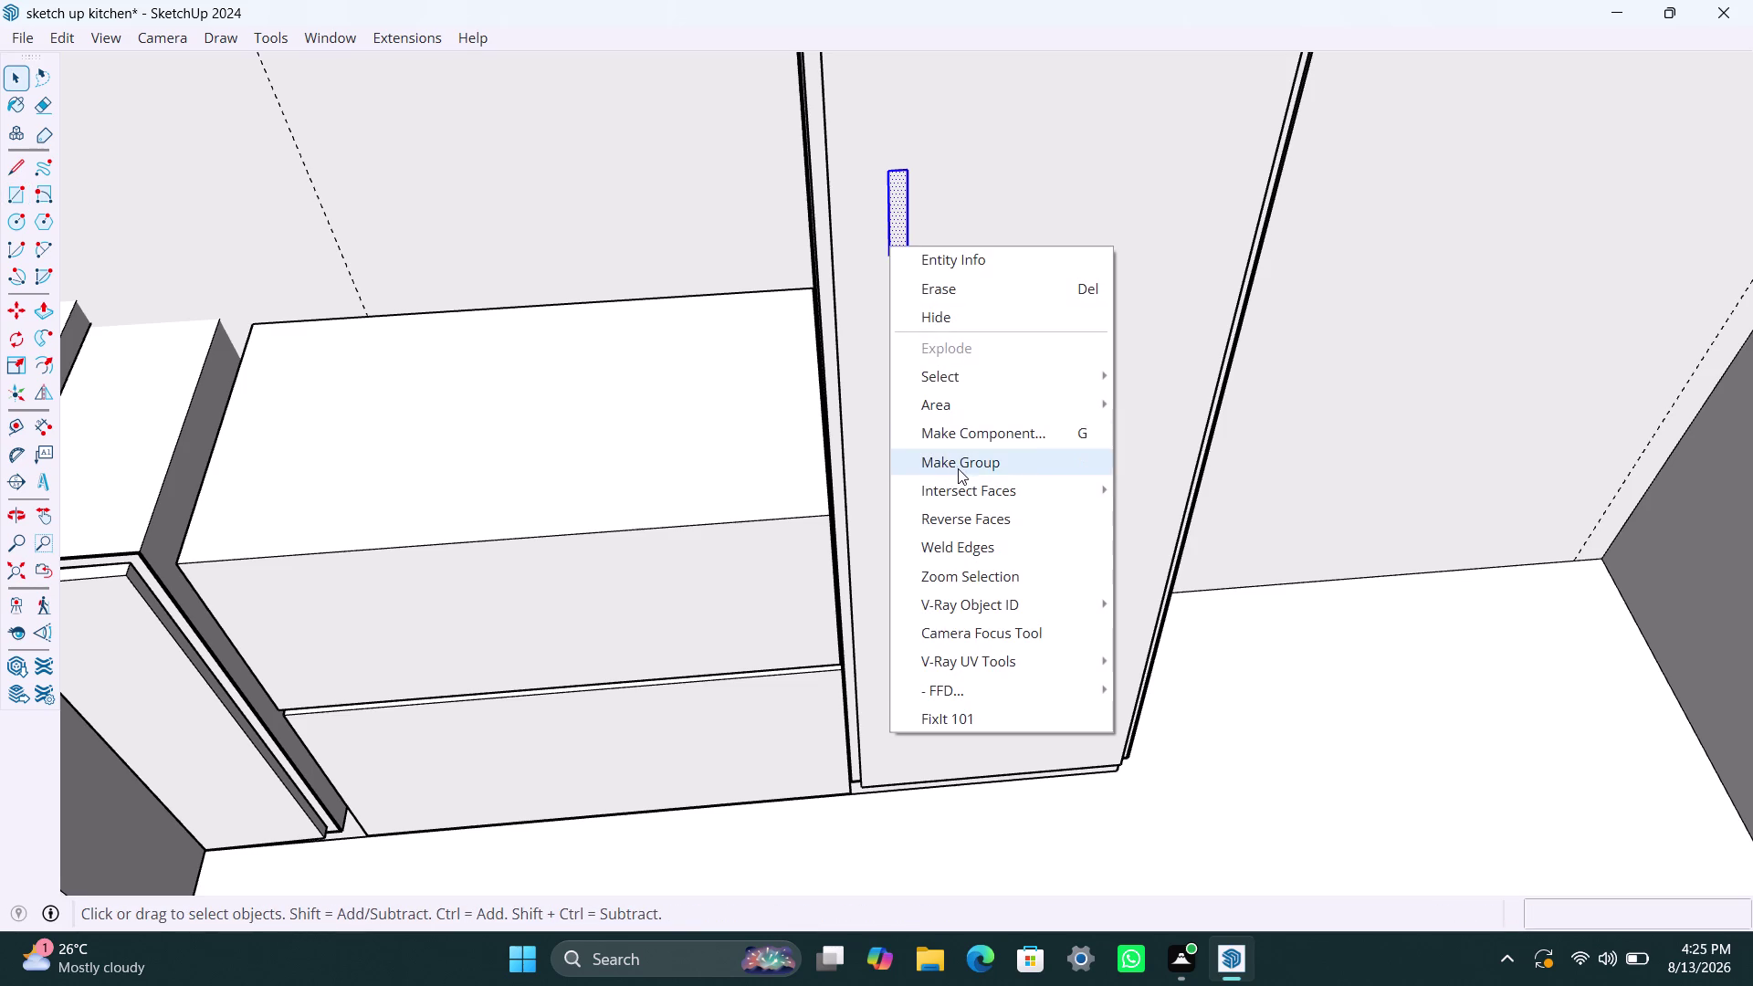
click(959, 463)
Pull the grouped handle face out from the door about 1/4 inch.
triple_click(900, 229)
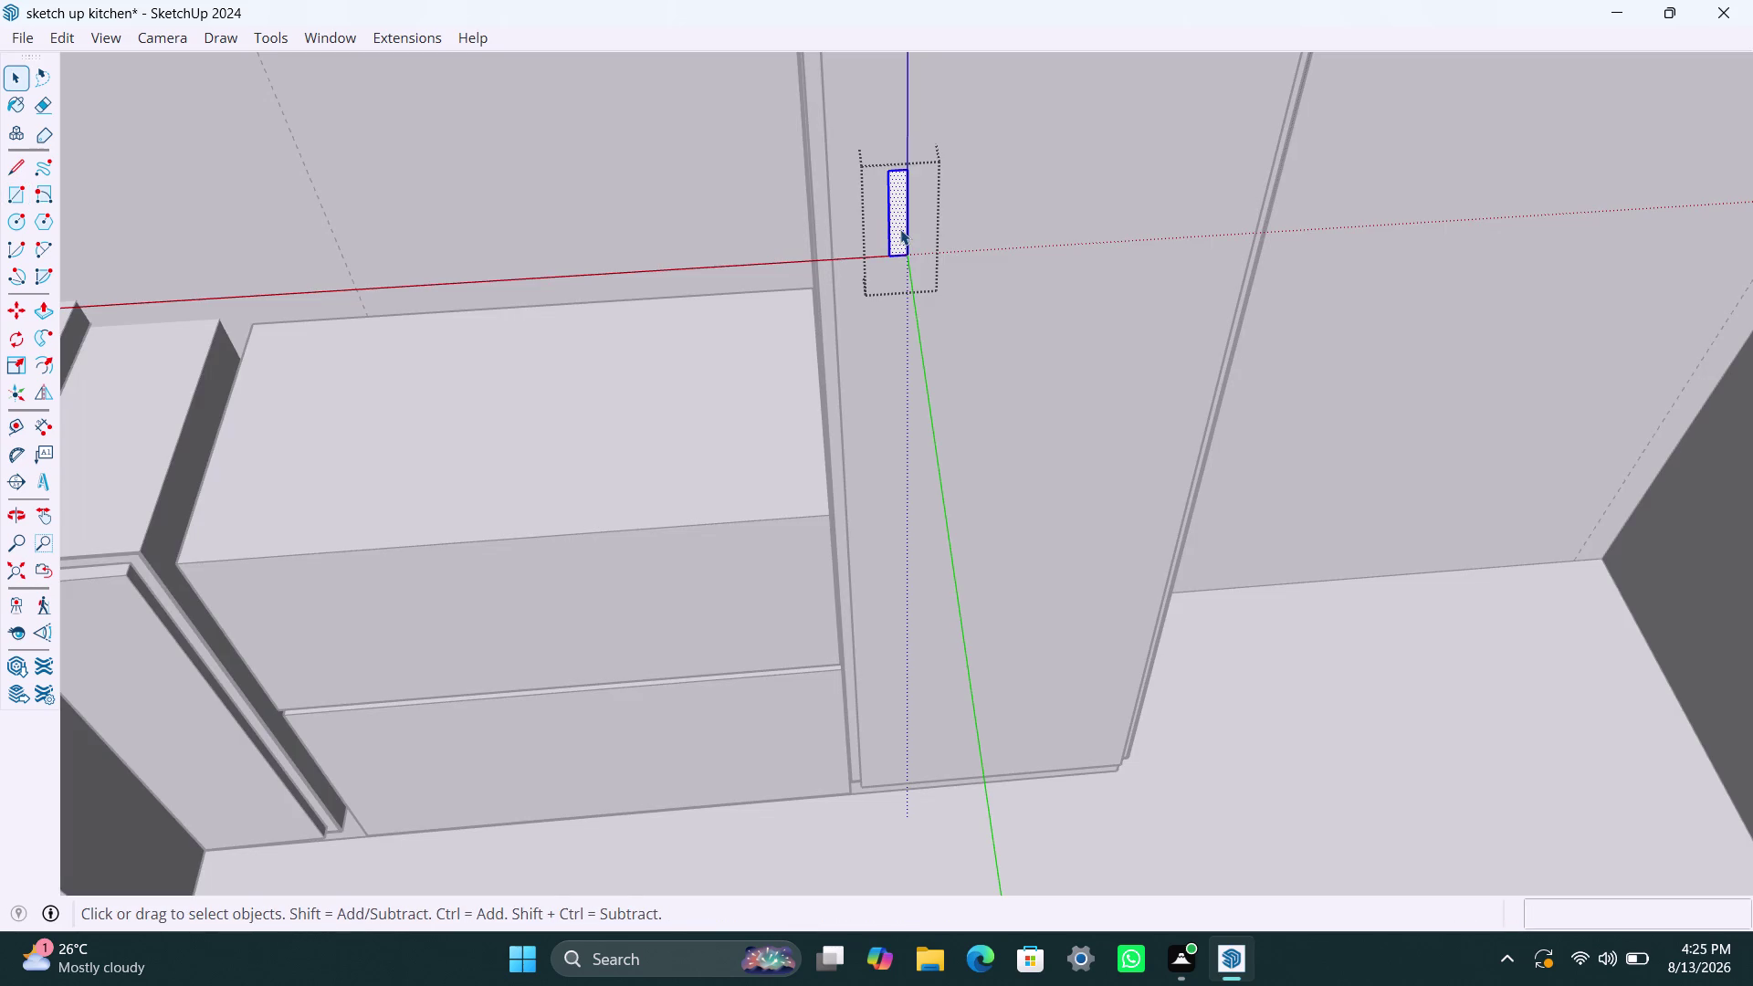
key(p)
click(900, 230)
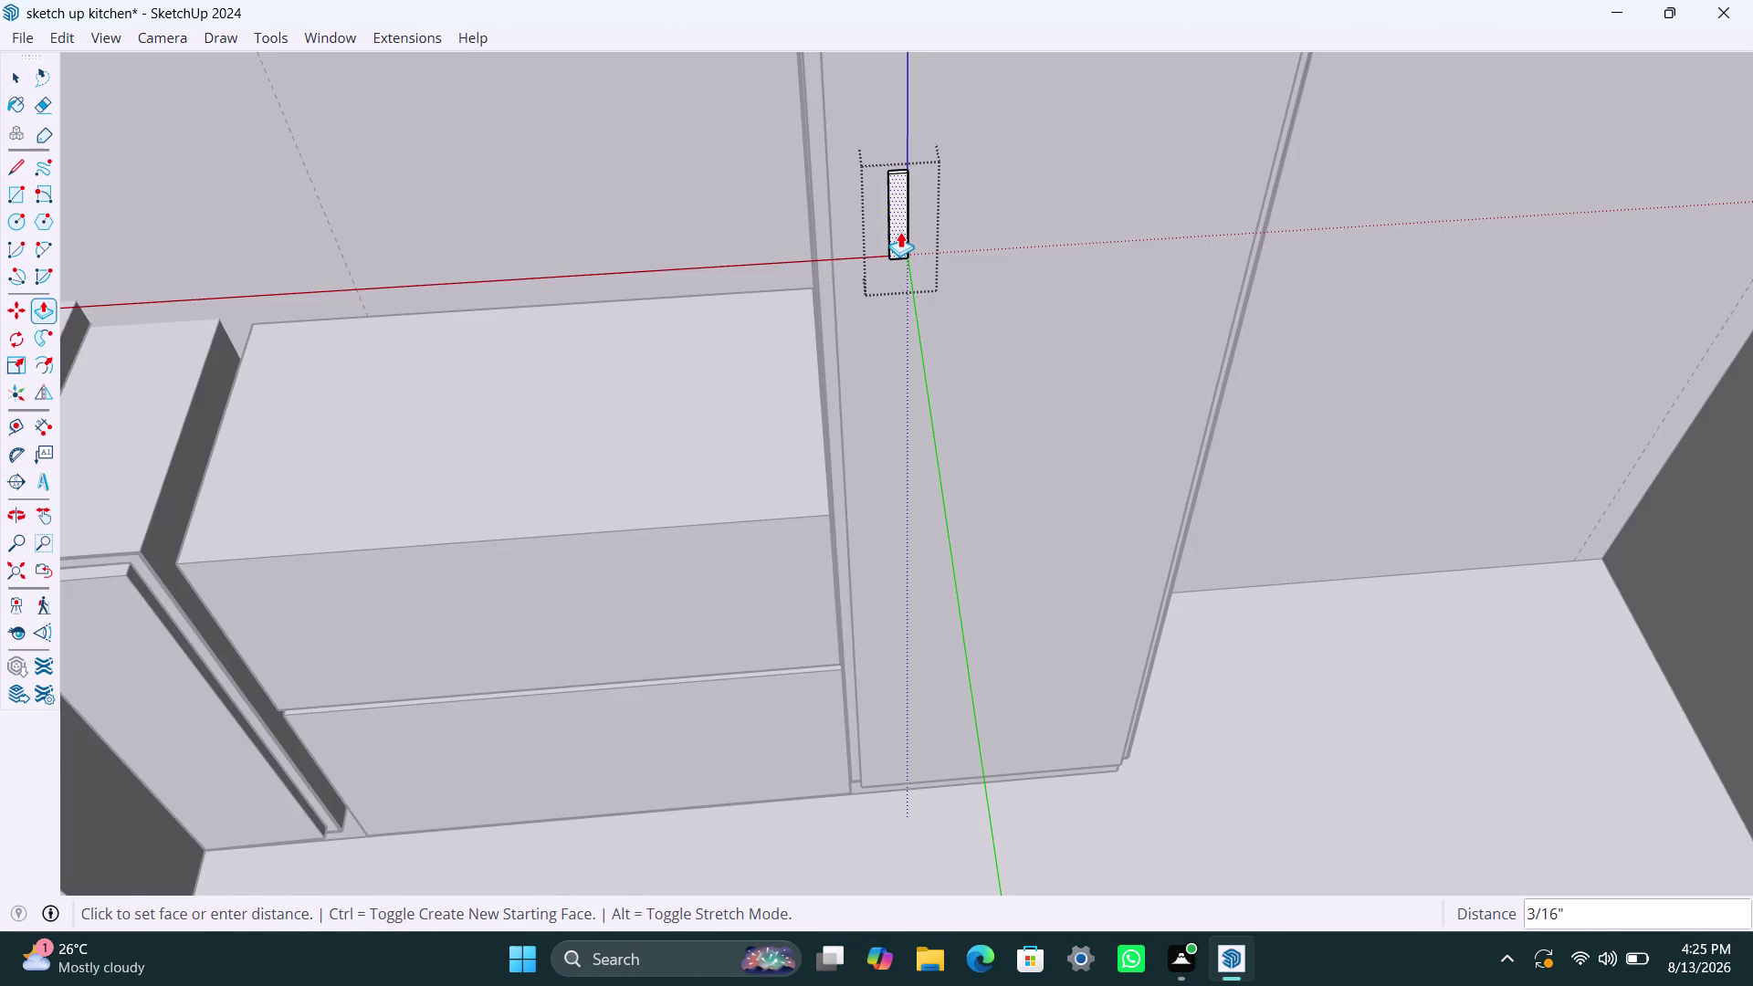
click(900, 234)
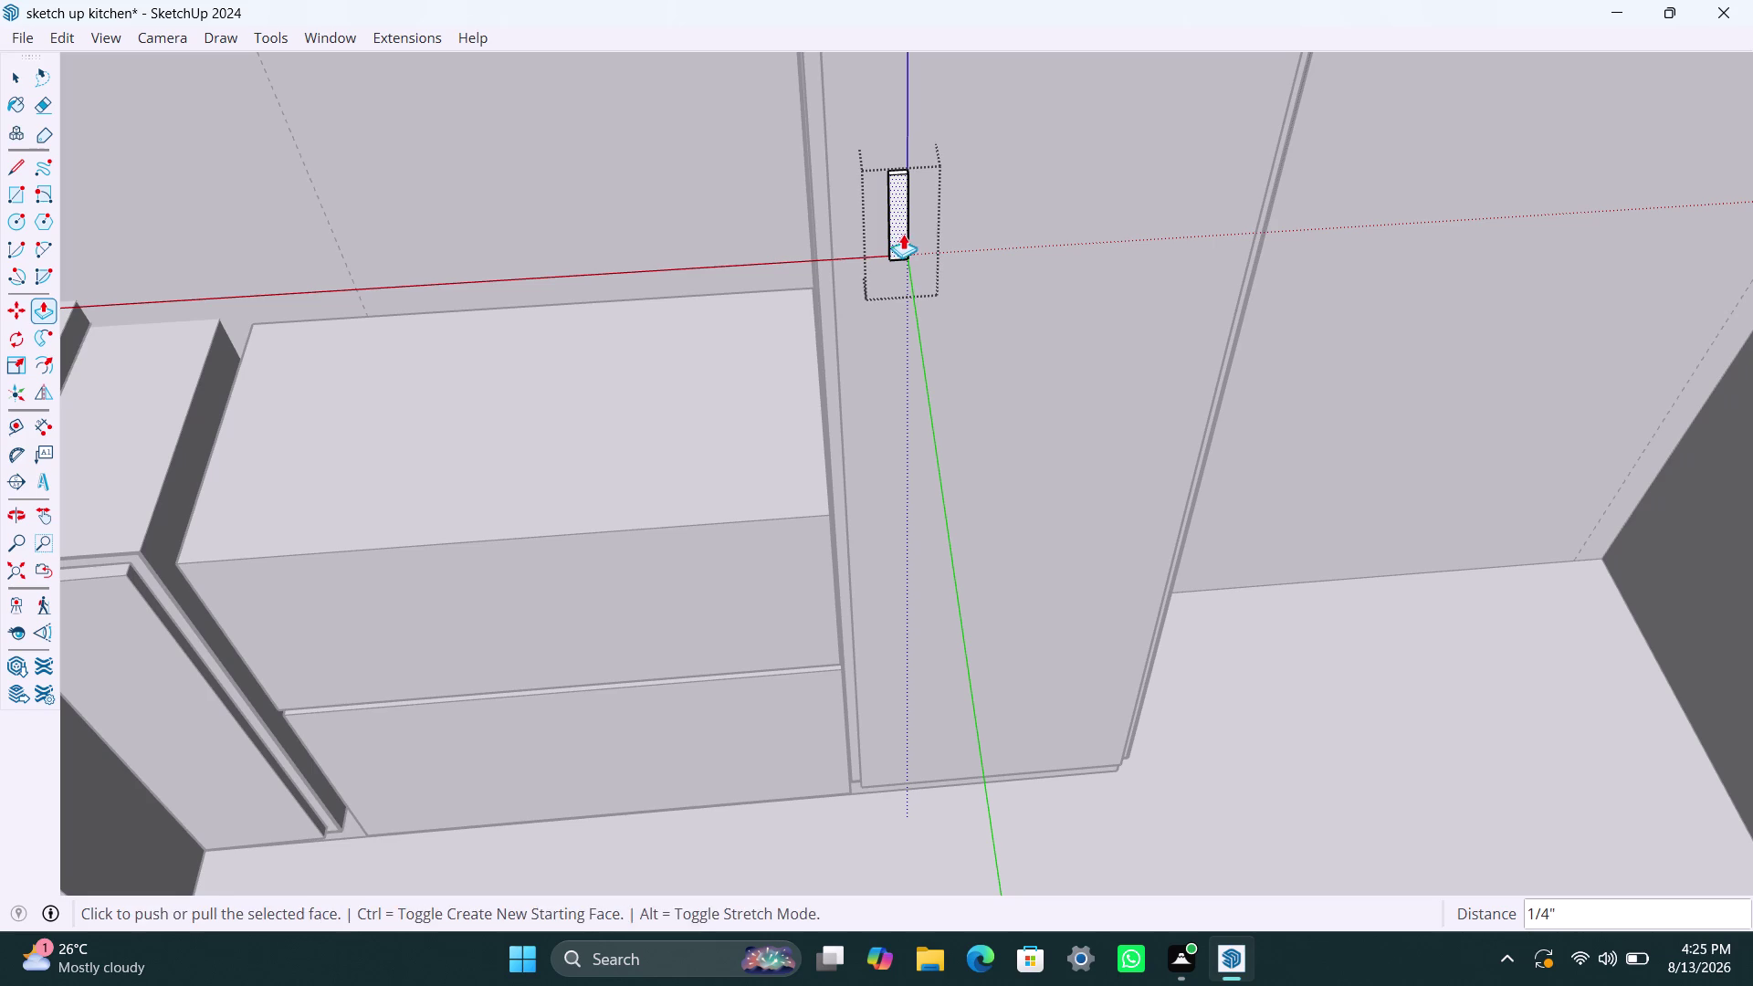
key(space)
Orbit around the new handle block, select its geometry, then close the group.
click(1324, 238)
scroll(down, 3)
middle_drag(1046, 246, 961, 369)
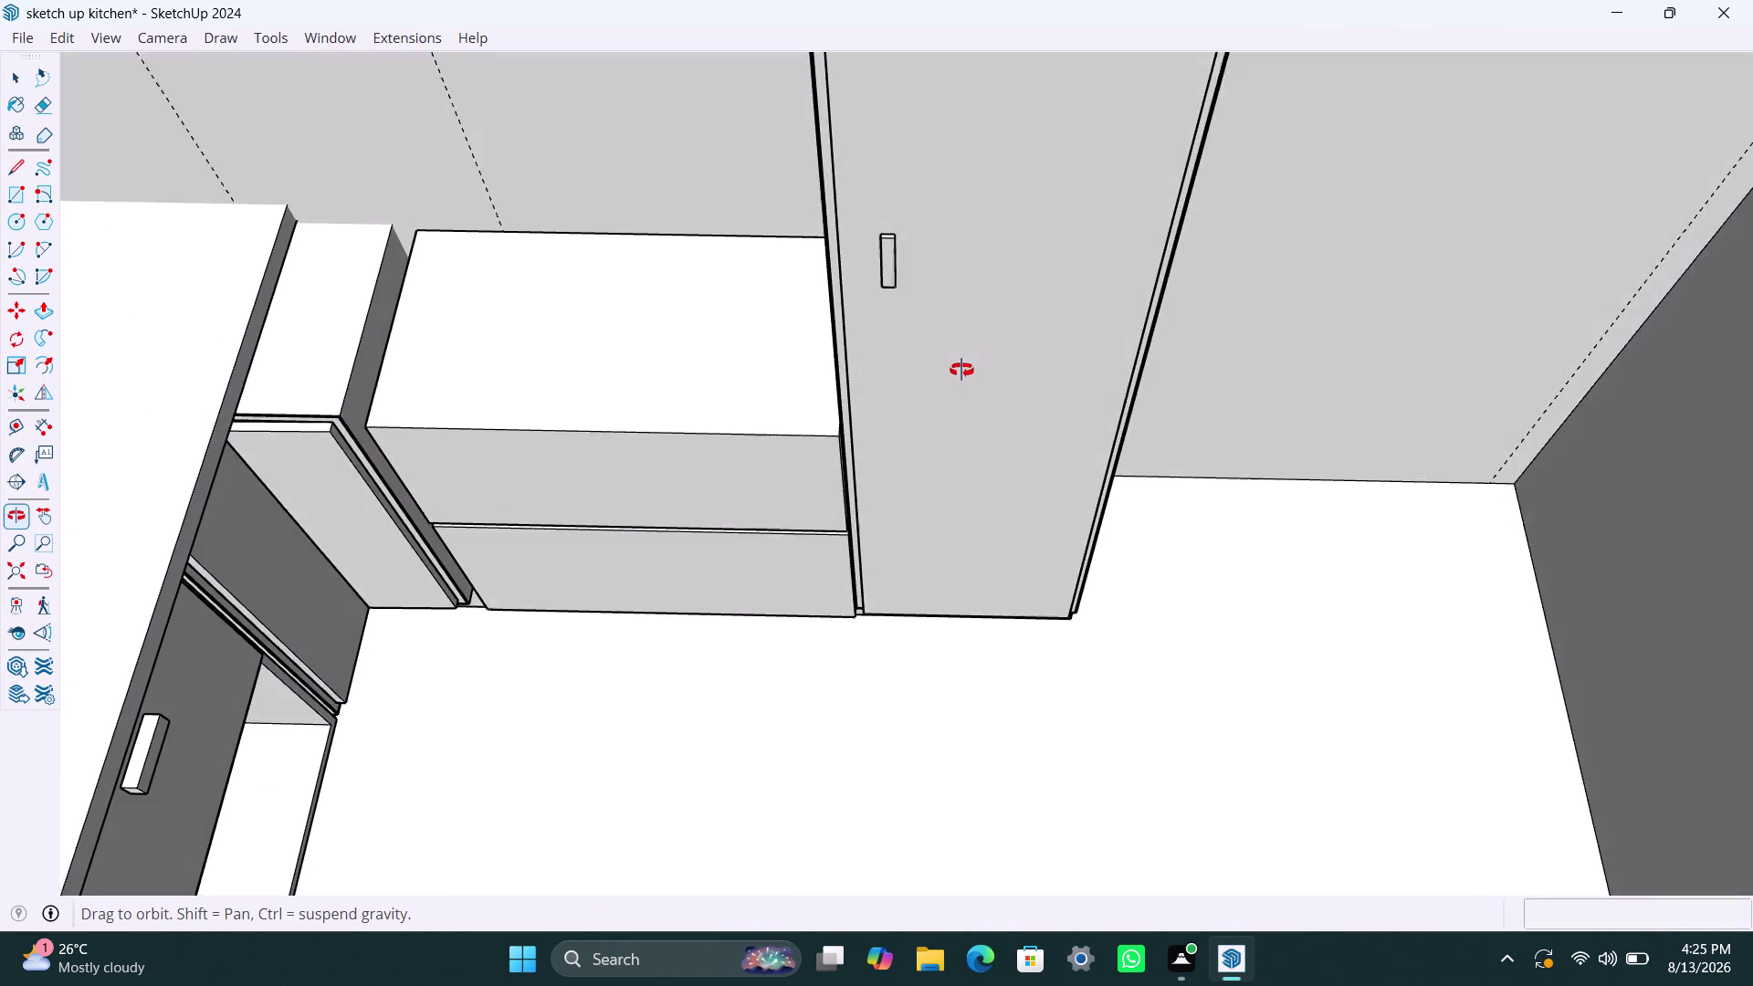
middle_drag(961, 370, 956, 373)
scroll(up, 3)
scroll(up, 3)
middle_drag(862, 206, 863, 255)
scroll(up, 3)
click(856, 279)
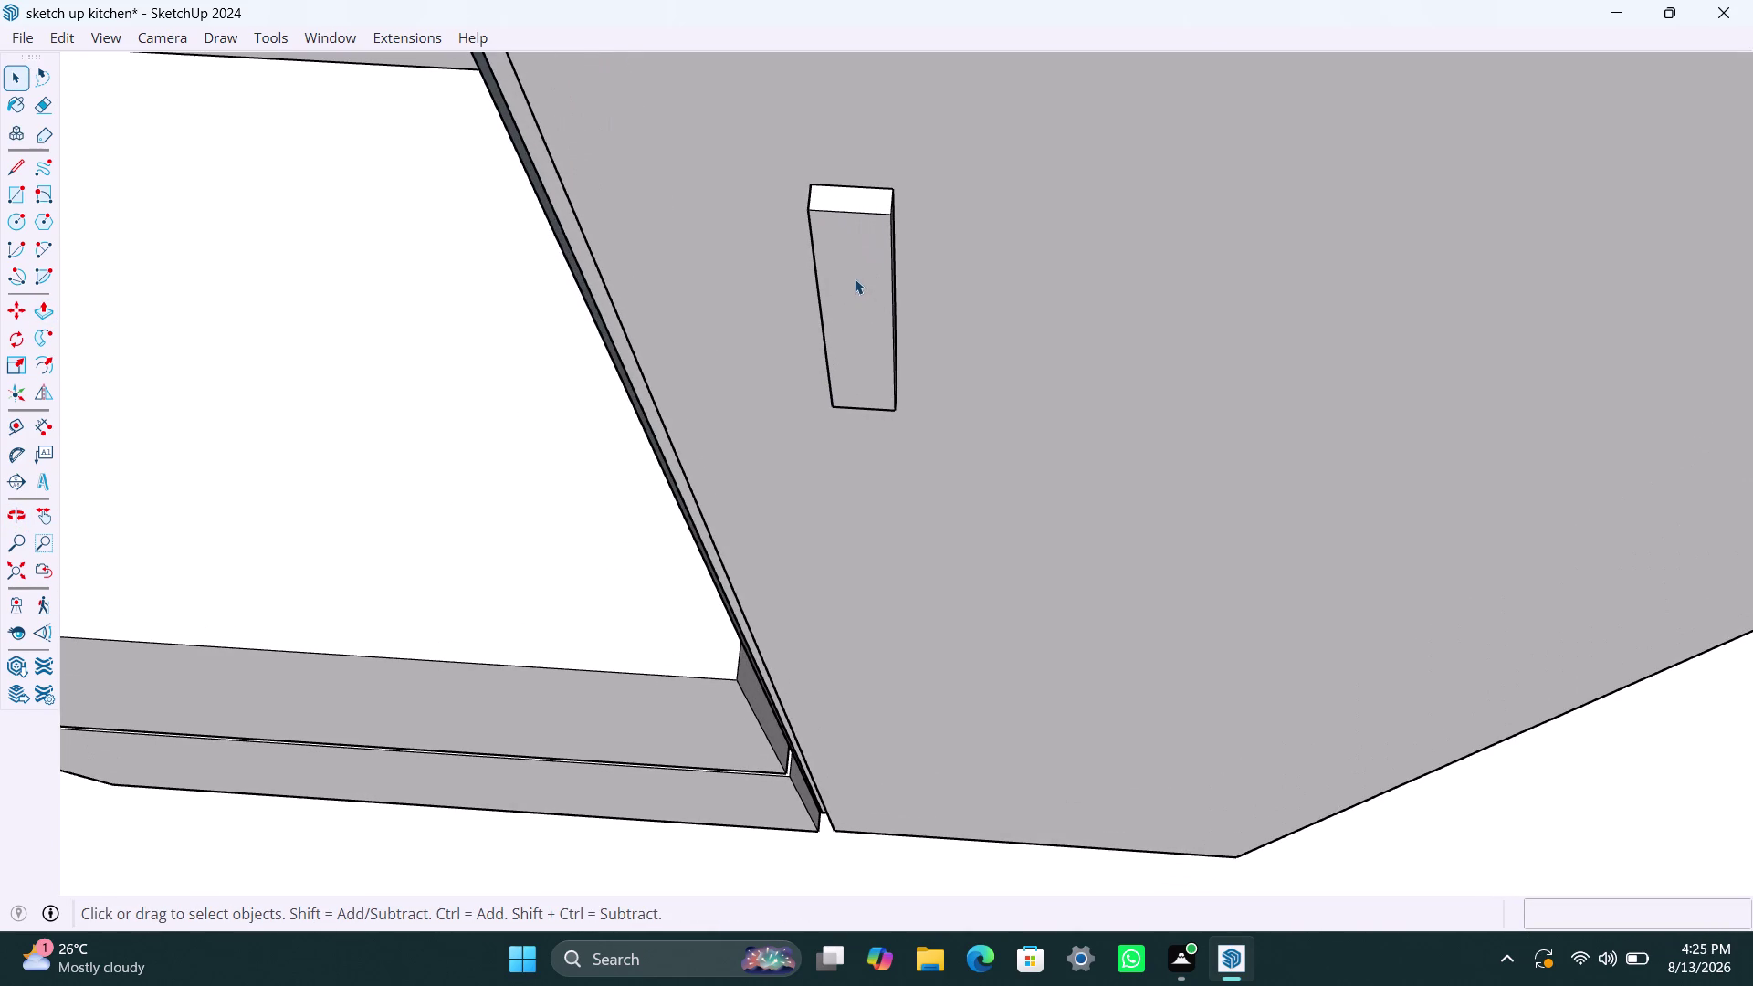
click(855, 279)
click(854, 278)
click(854, 278)
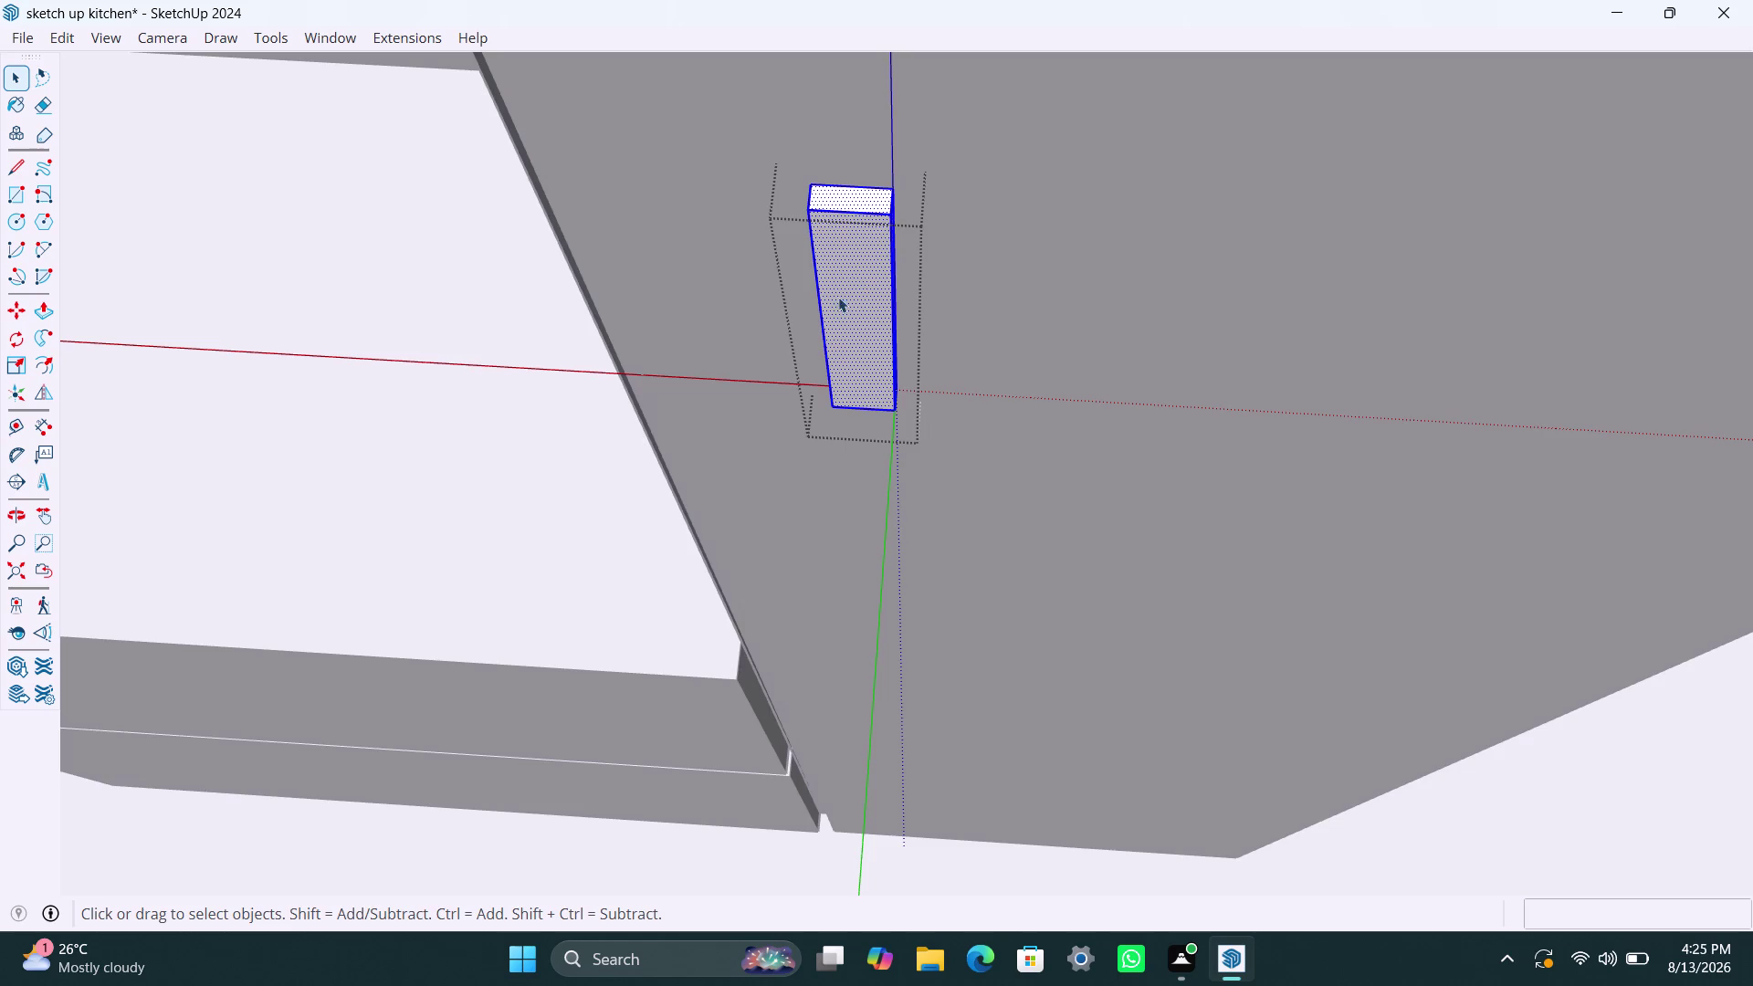
scroll(down, 3)
scroll(down, 3)
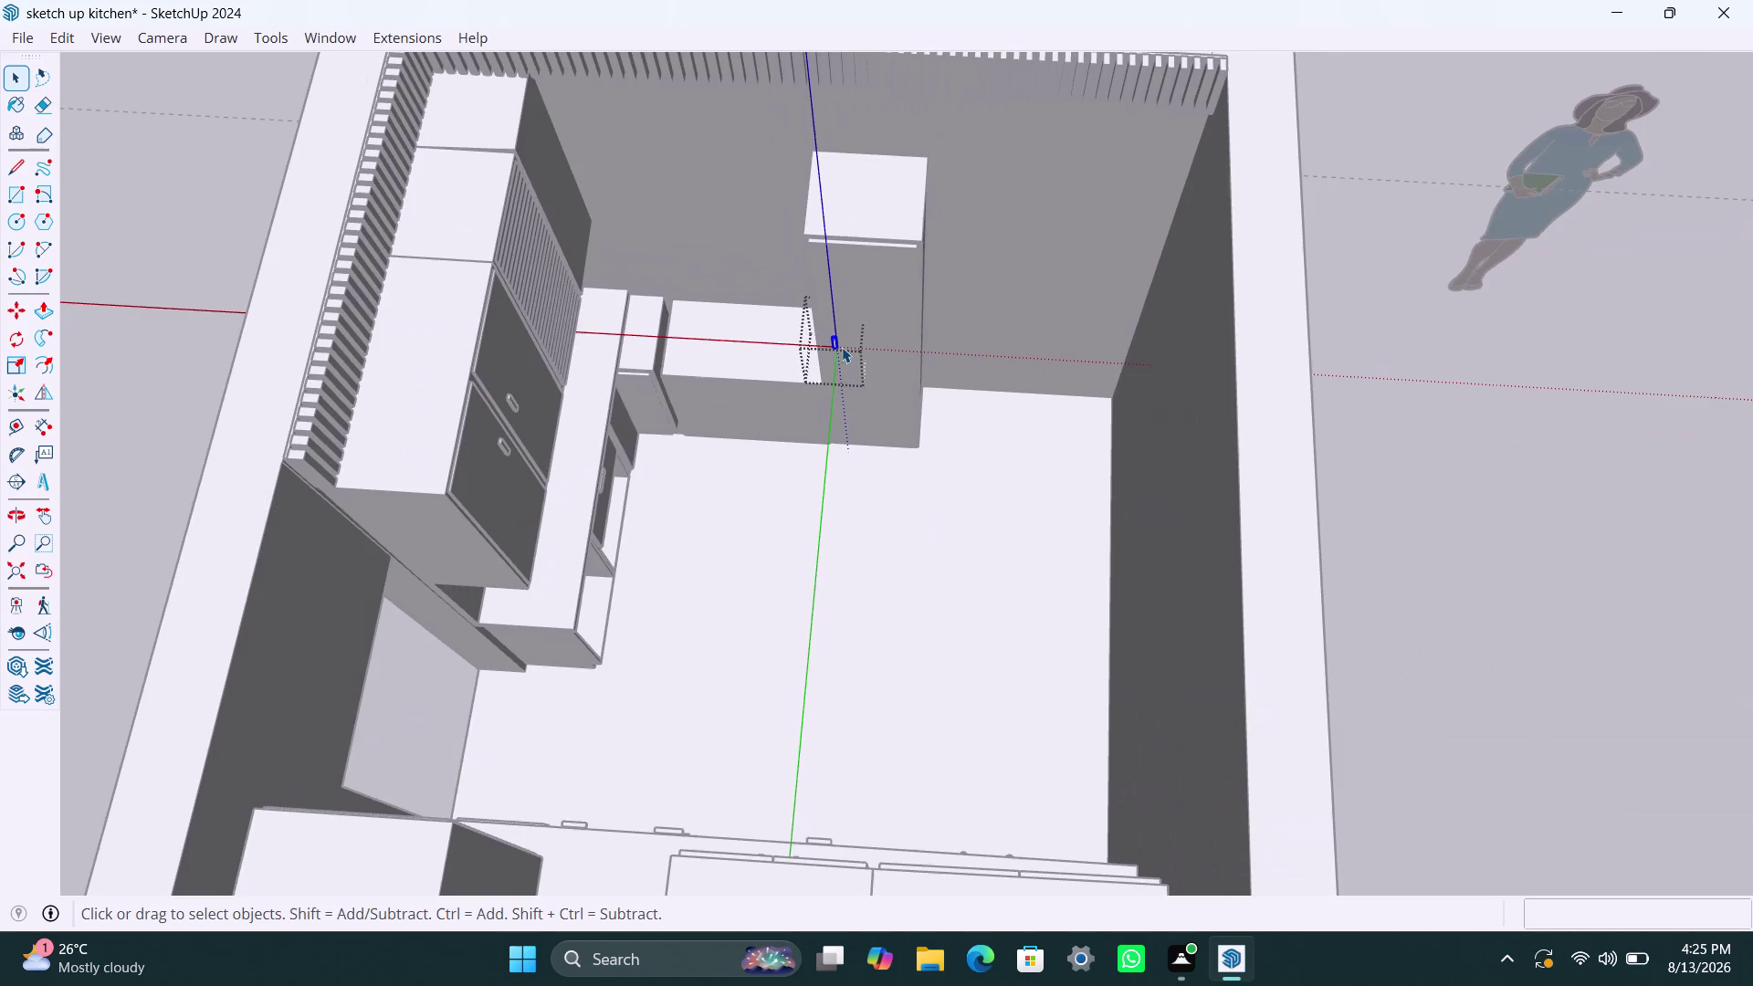
click(1355, 221)
scroll(up, 3)
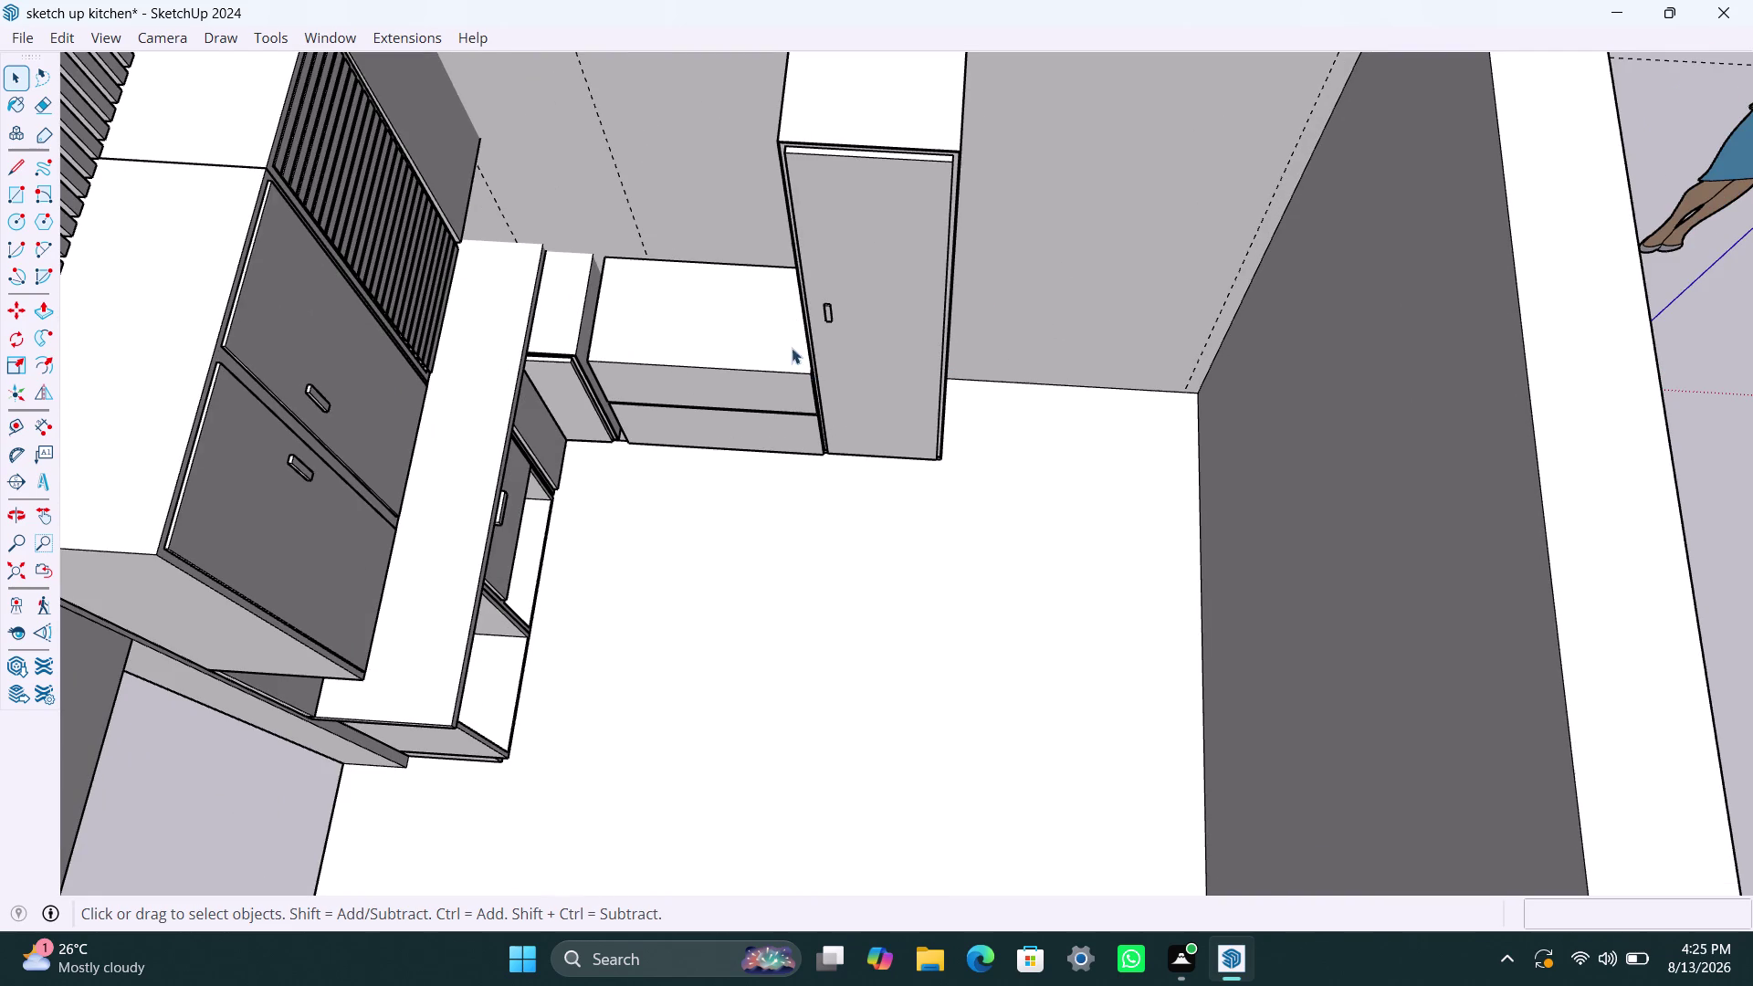
scroll(down, 3)
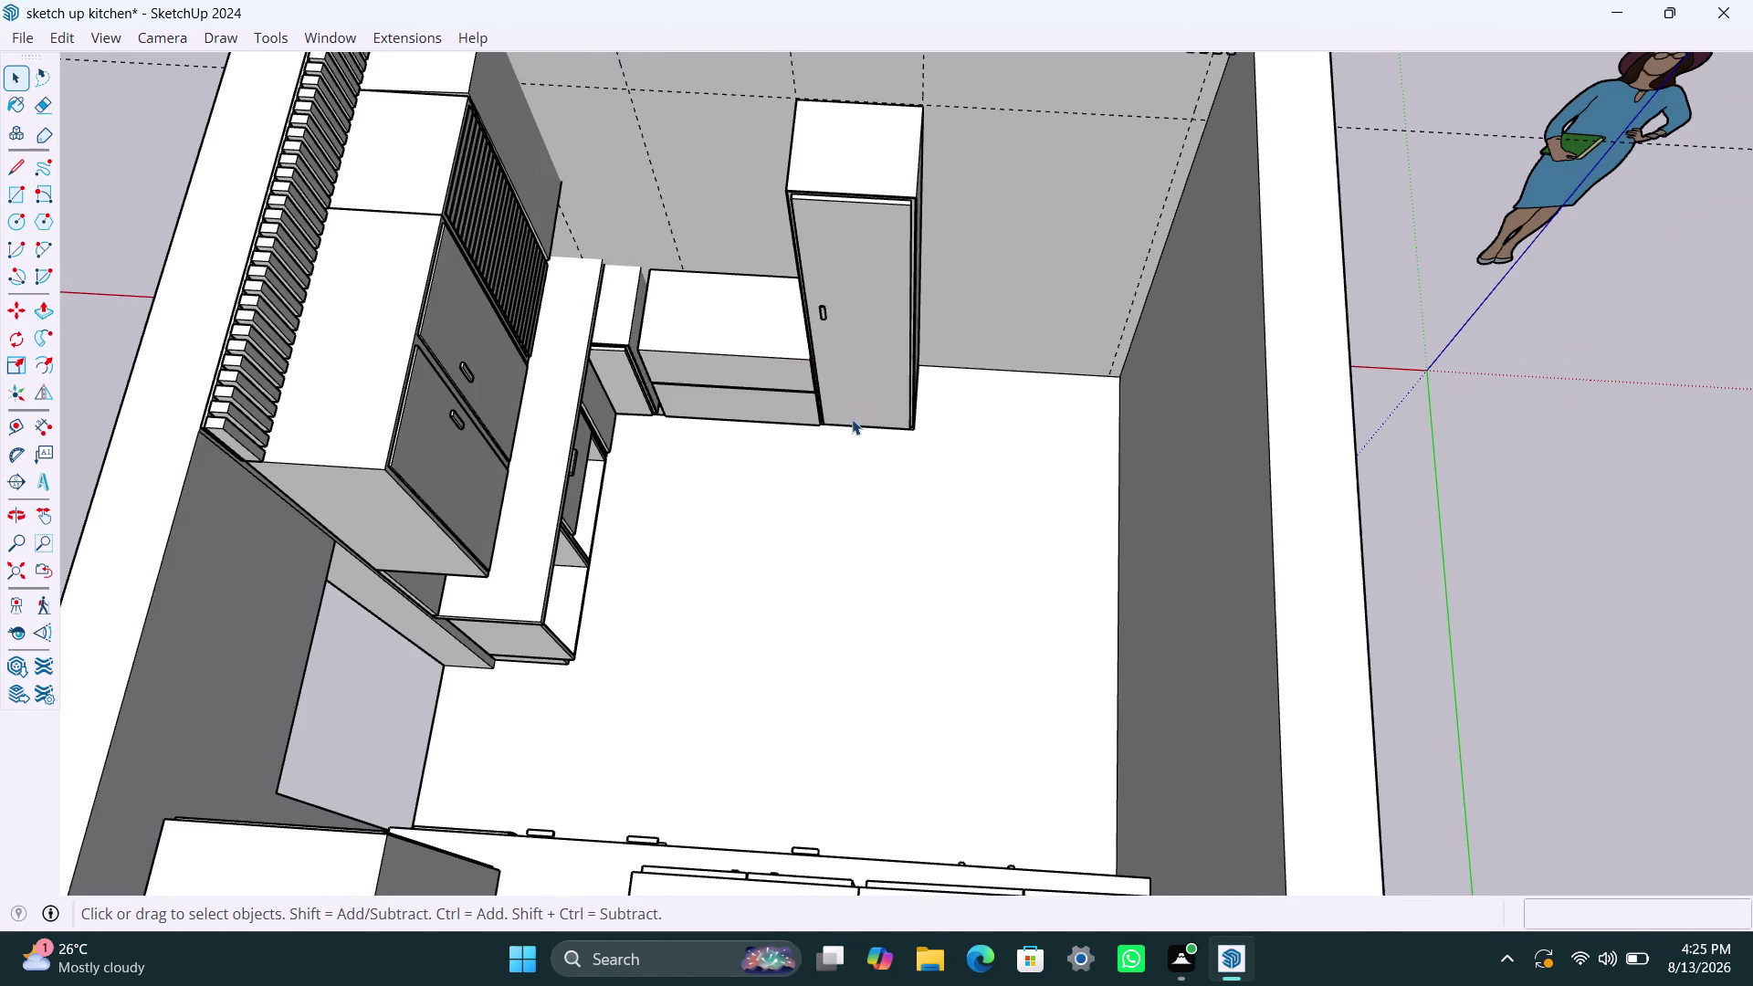
scroll(up, 3)
Inside the handle group, pull the handle's front face further out.
double_click(793, 221)
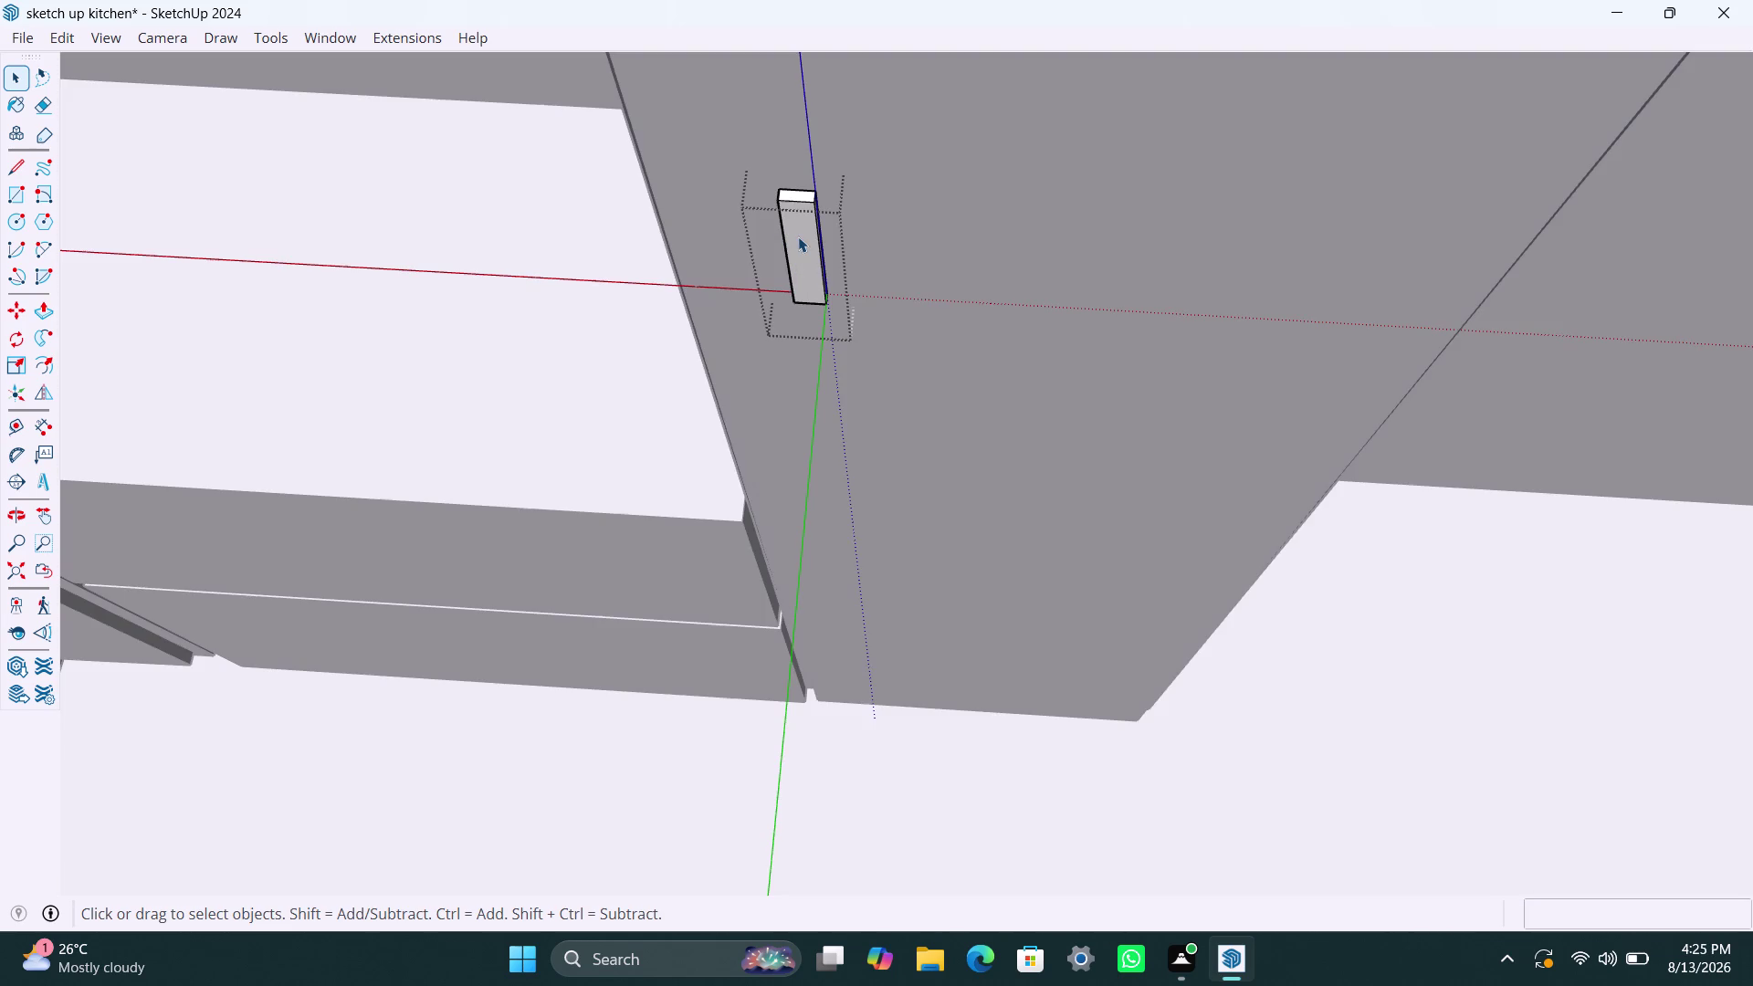
click(798, 237)
click(799, 239)
key(p)
click(798, 242)
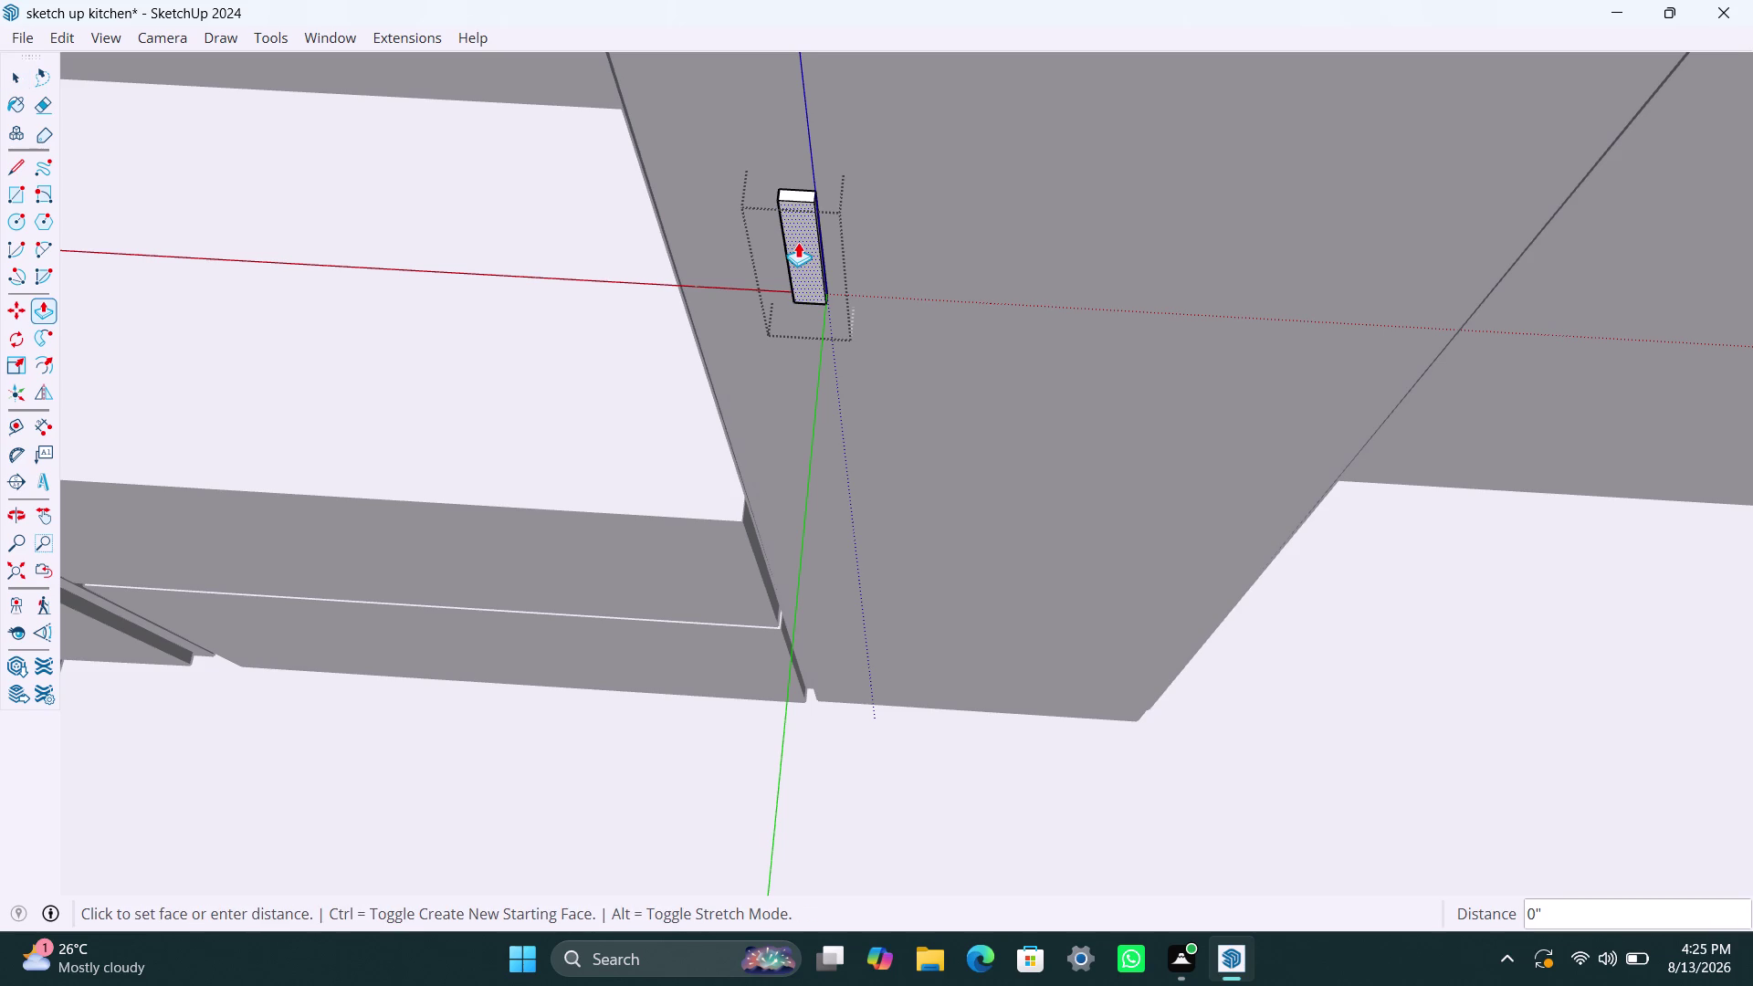
click(799, 247)
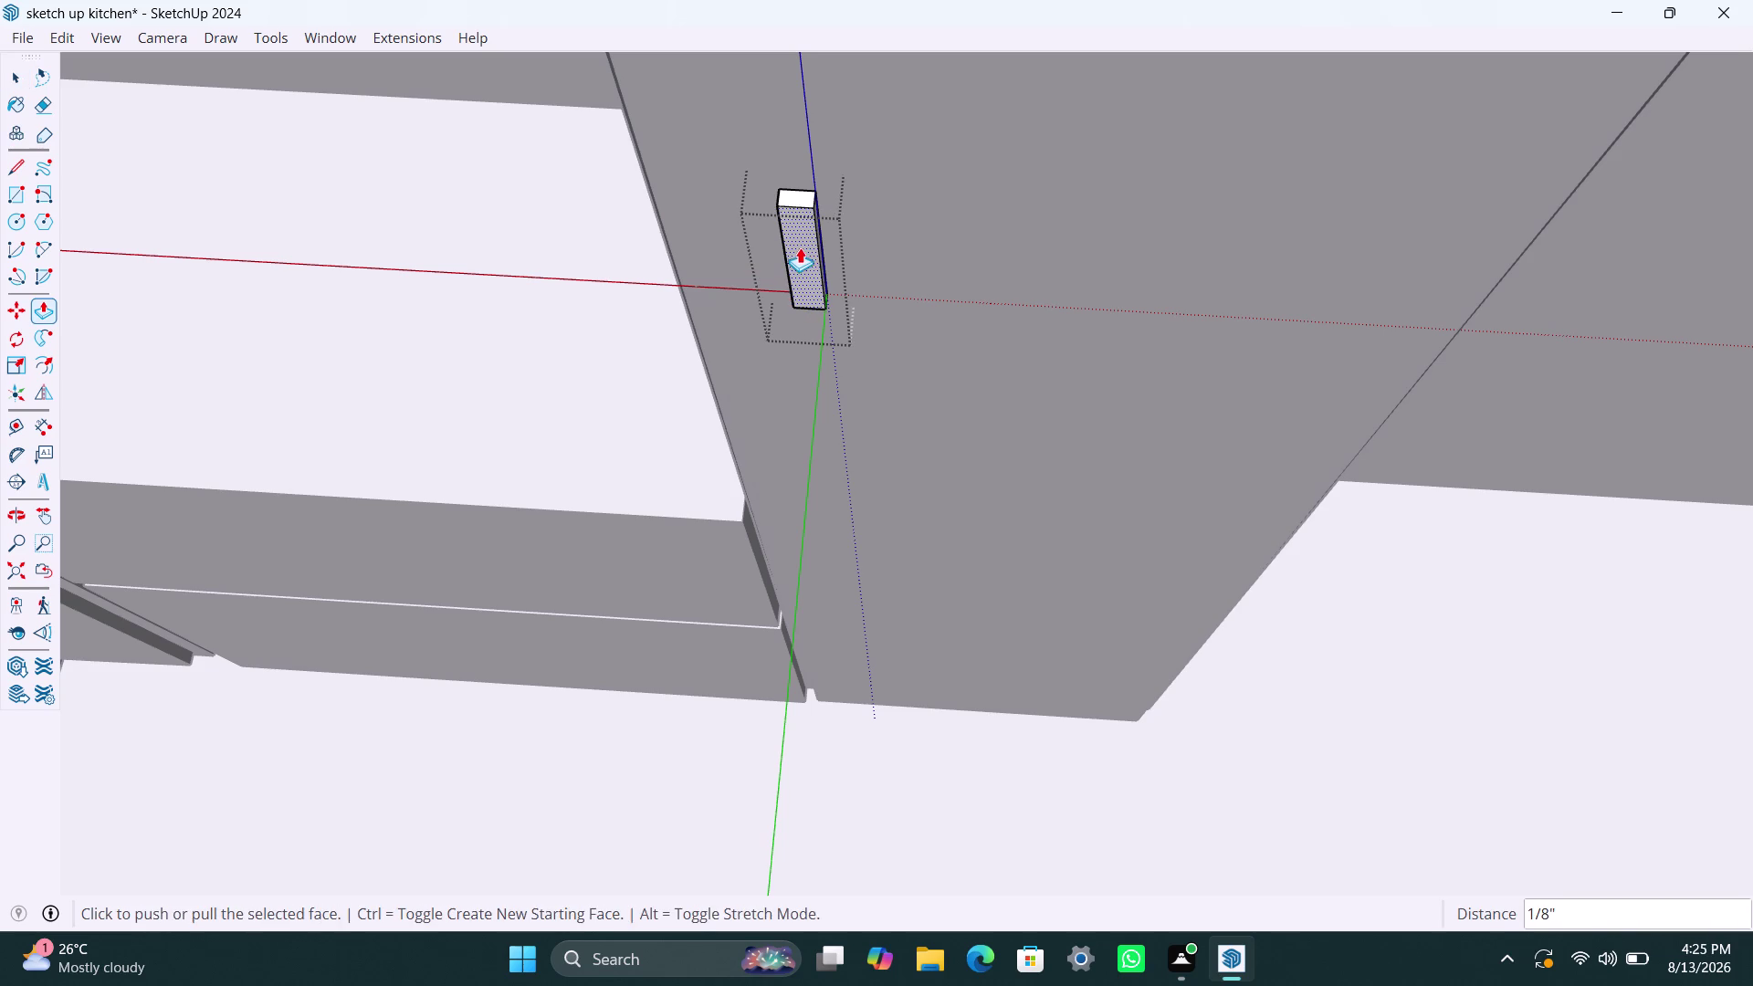
key(space)
click(1470, 503)
scroll(up, 3)
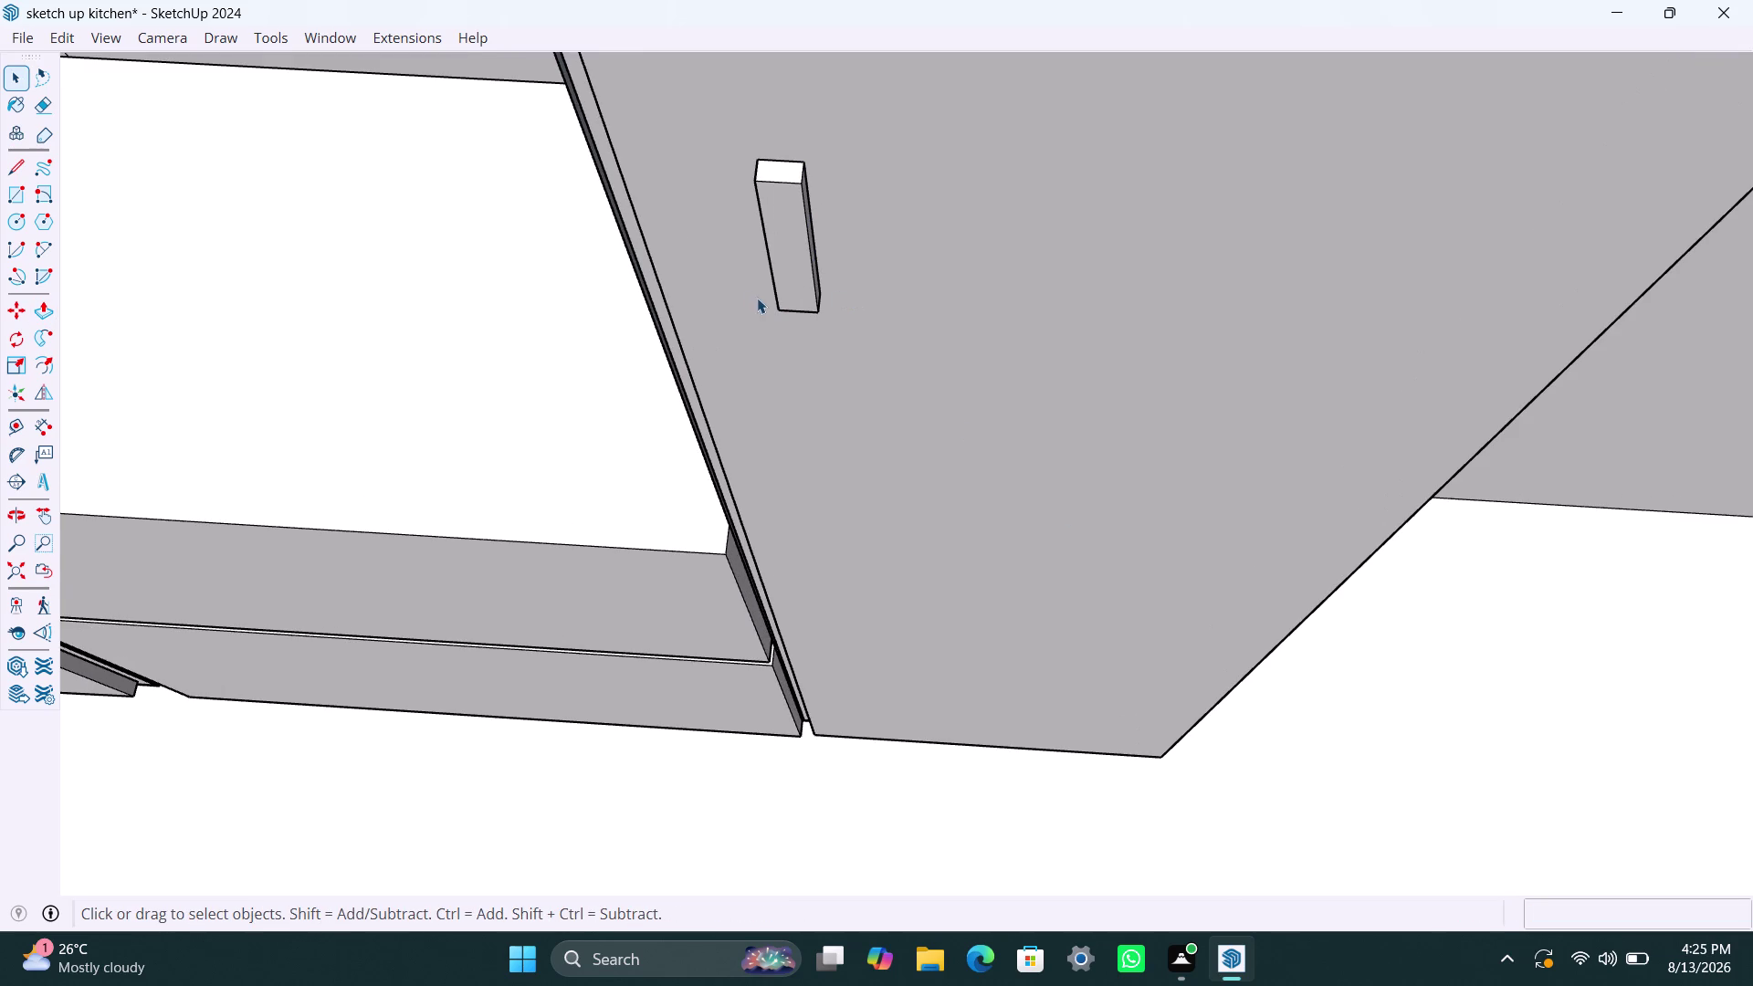
scroll(up, 3)
Offset the handle's front face inward by 3/16 inch.
triple_click(793, 199)
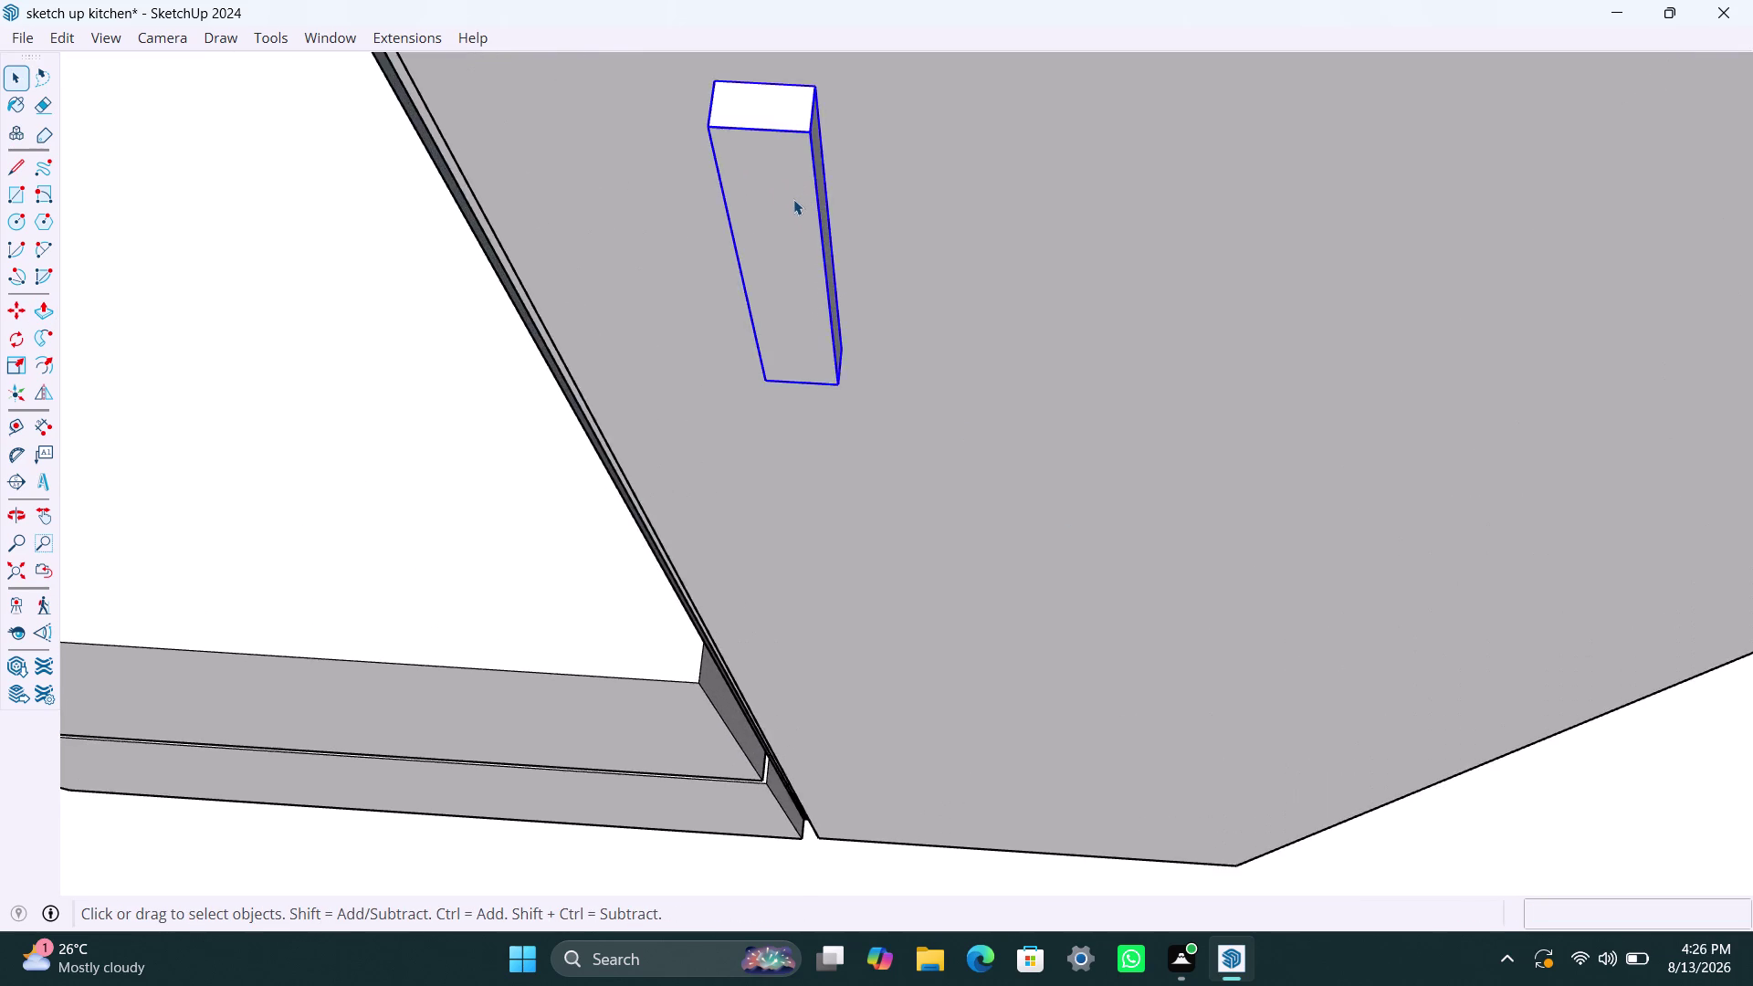
click(777, 201)
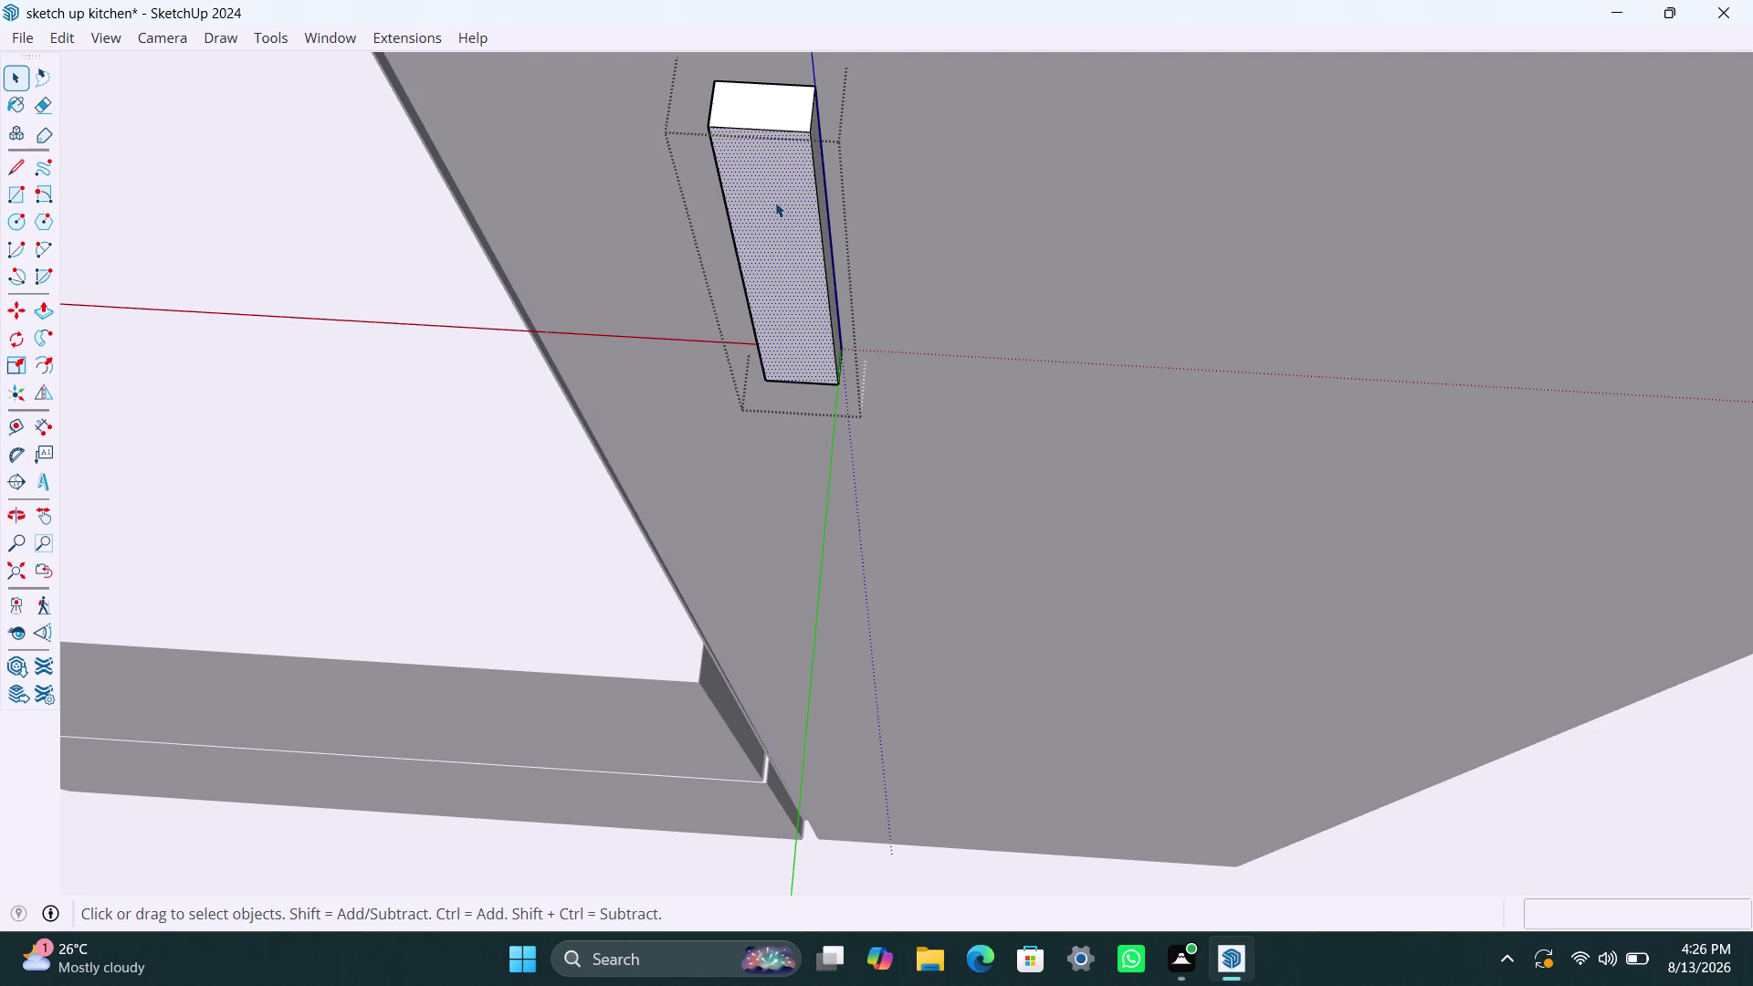
key(f)
click(765, 196)
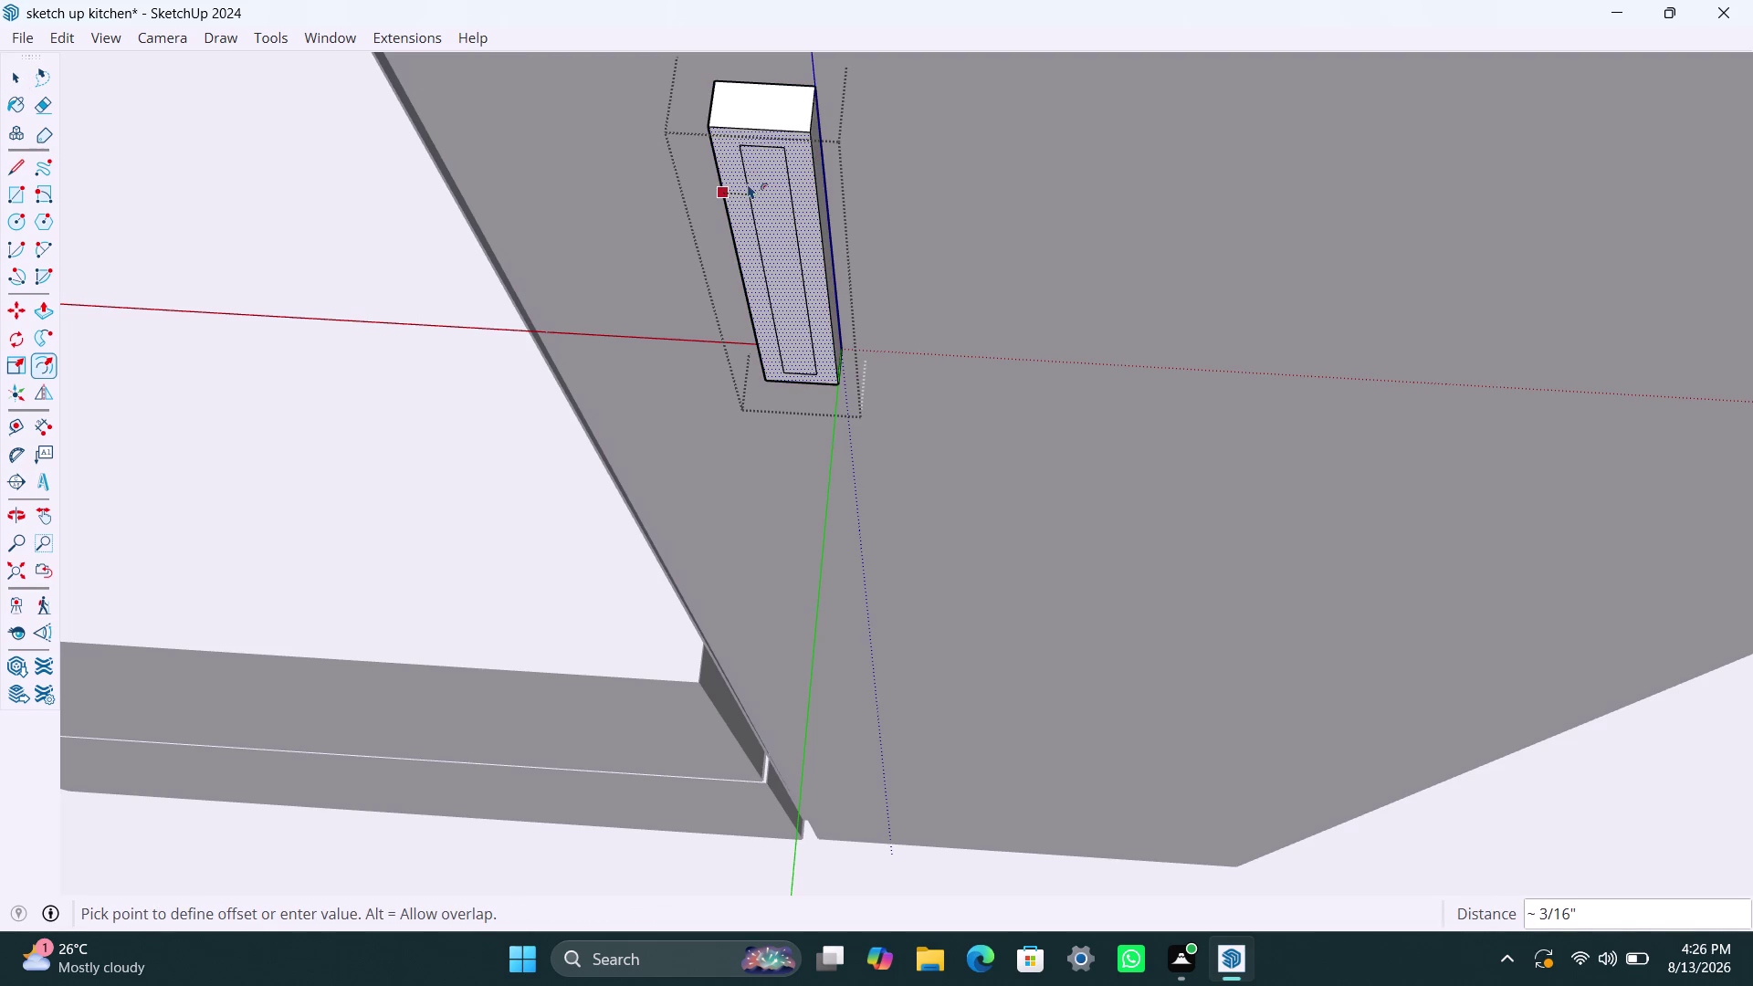
click(748, 181)
key(space)
Push the inner face 3/16 inch inward to form the grip slot, then close the group.
click(775, 182)
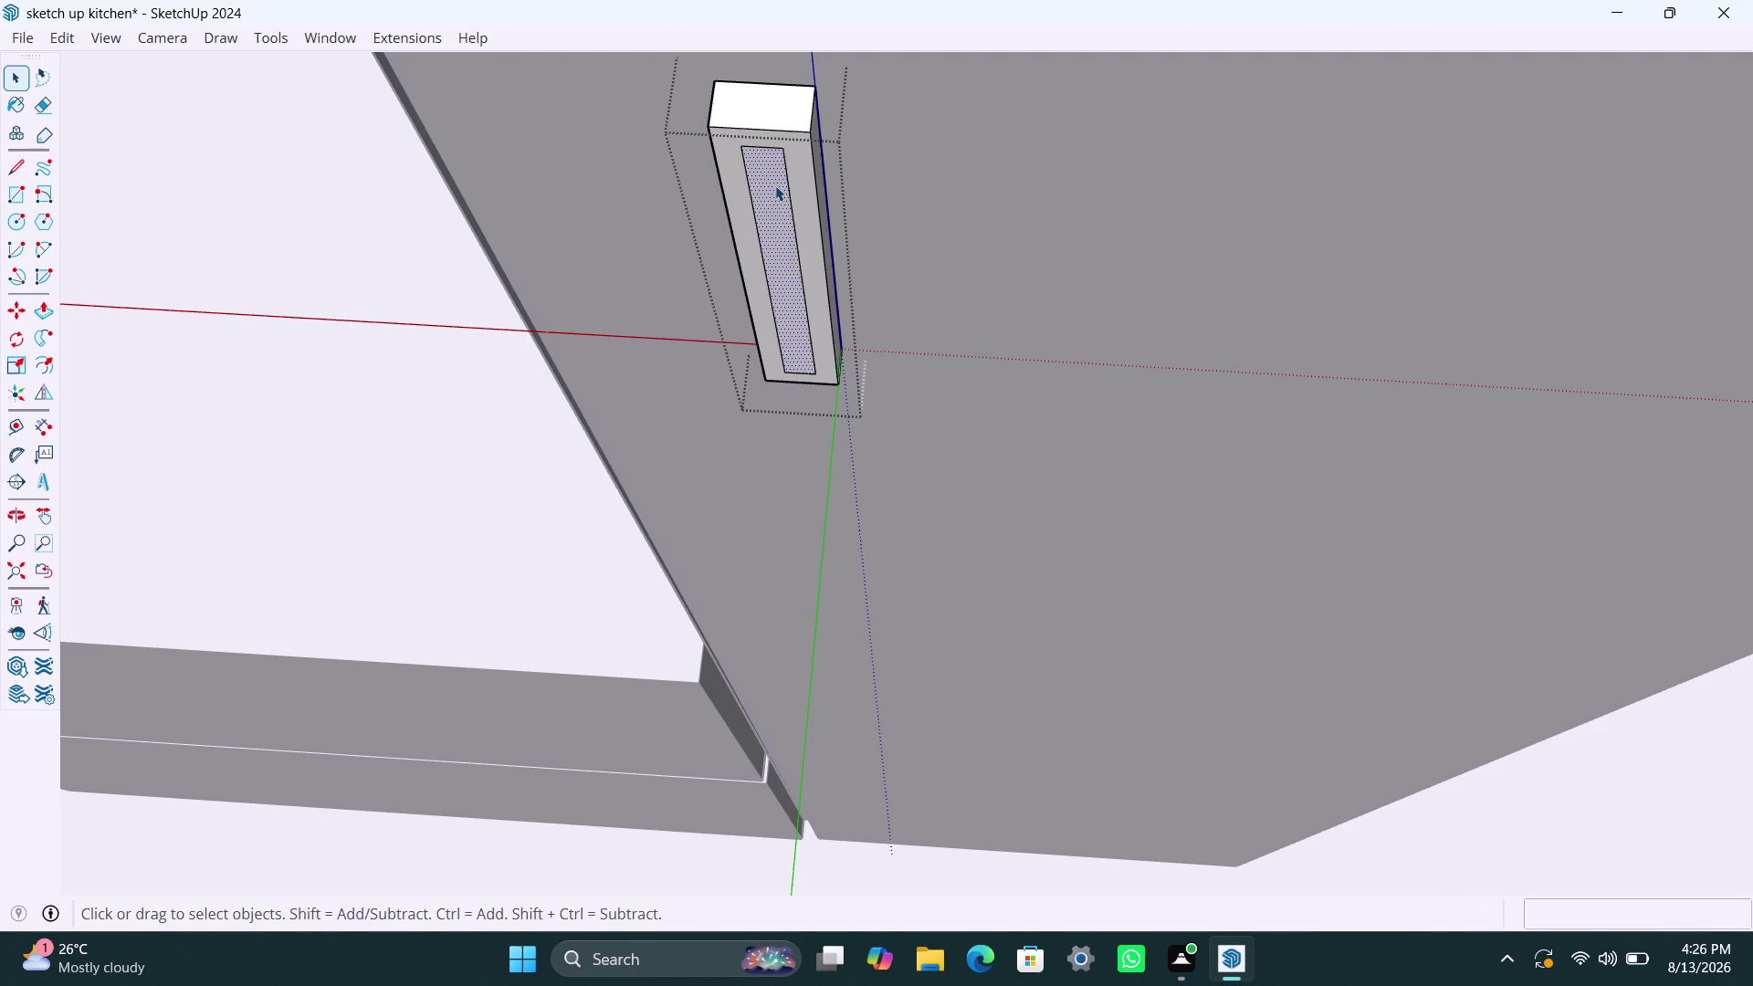
key(p)
click(775, 185)
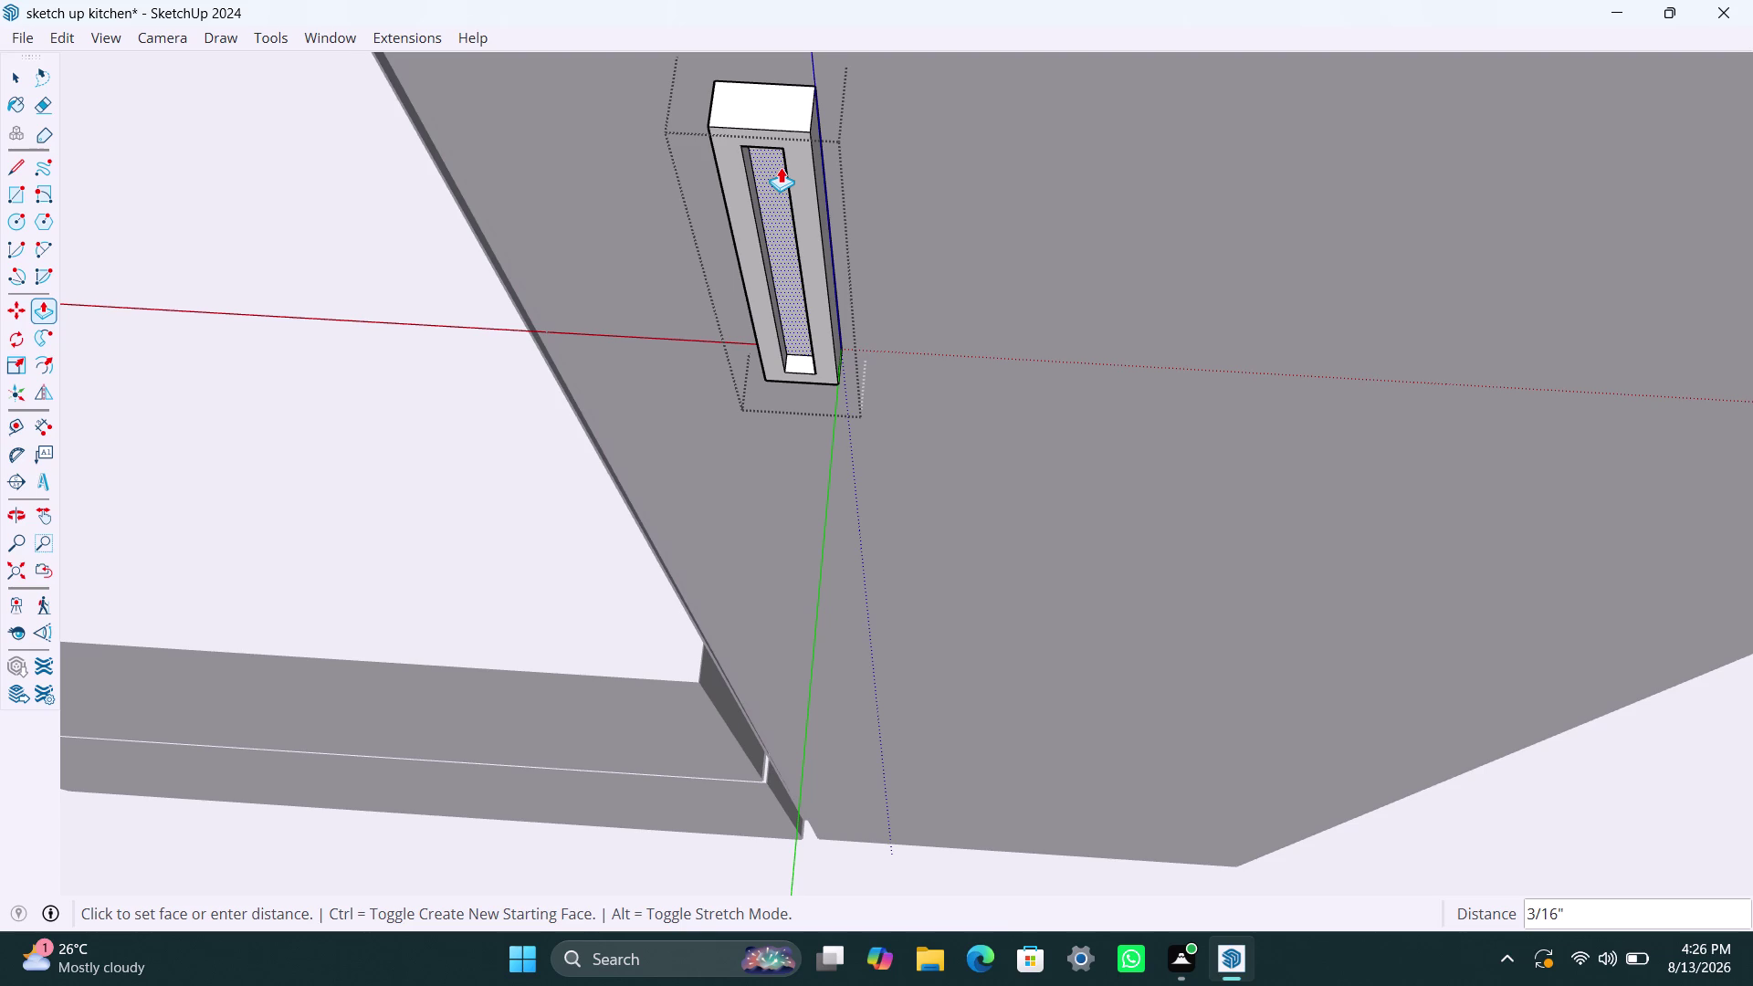
click(781, 167)
key(space)
scroll(down, 3)
scroll(down, 3)
click(818, 804)
scroll(down, 3)
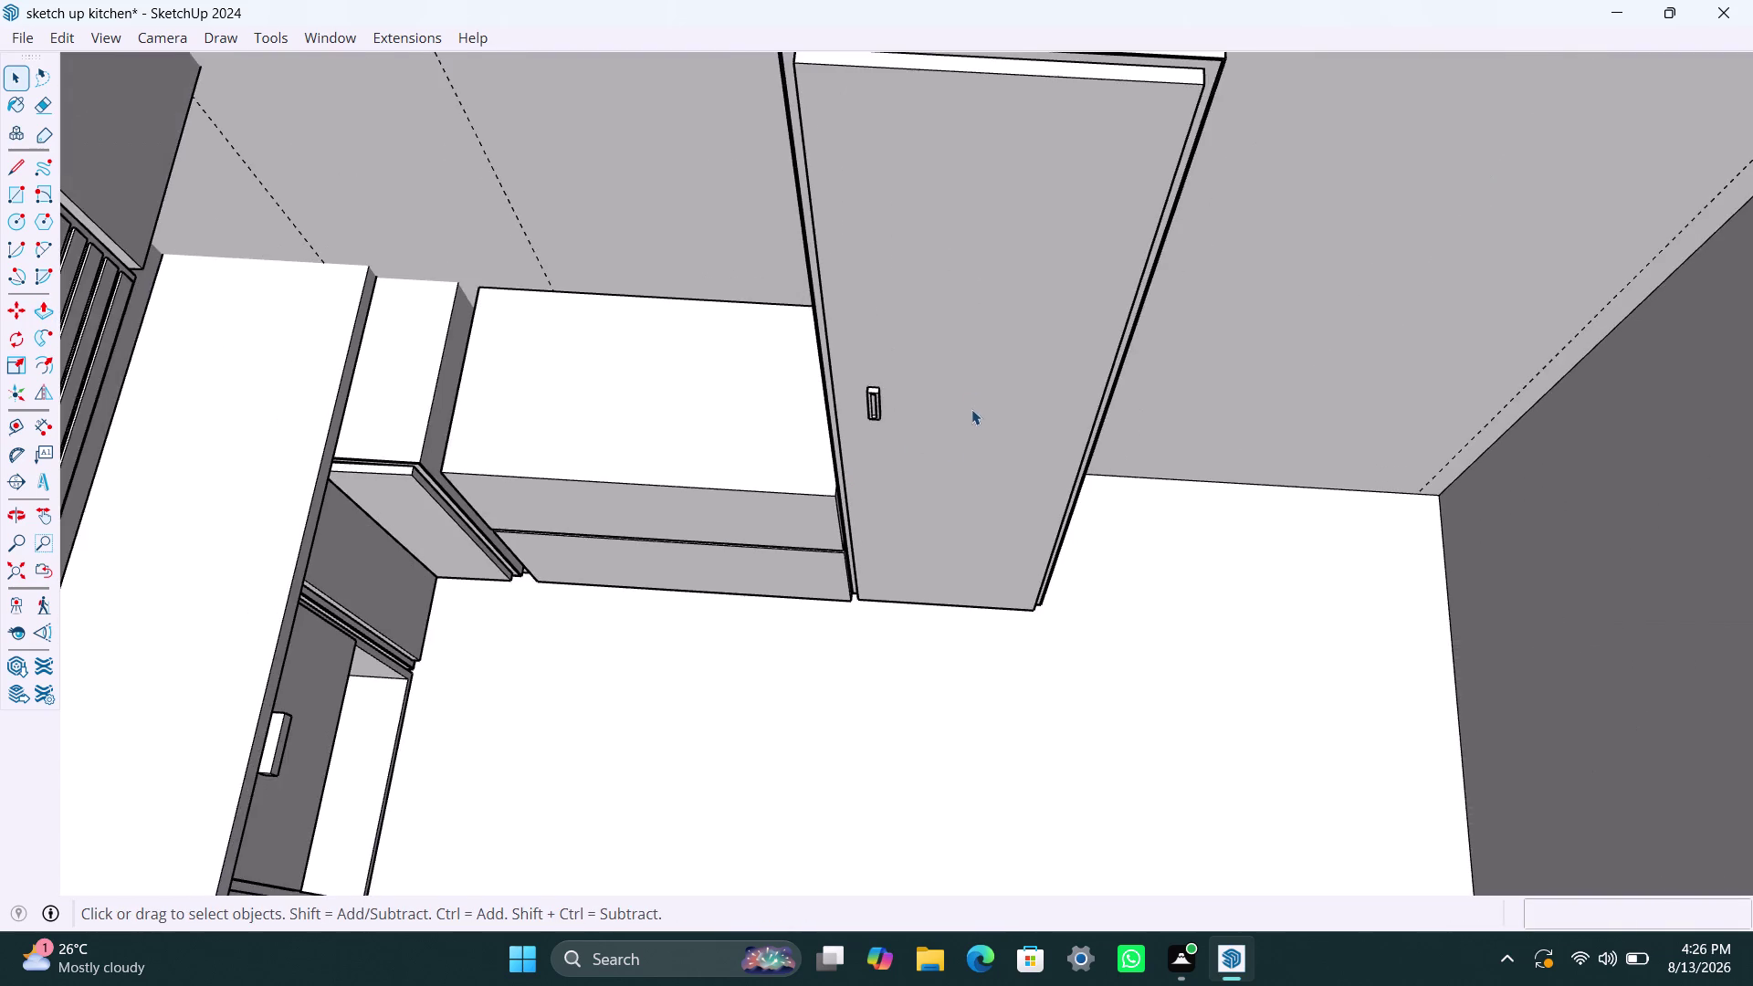
scroll(up, 3)
middle_drag(884, 512, 935, 92)
scroll(down, 3)
middle_drag(928, 356, 904, 458)
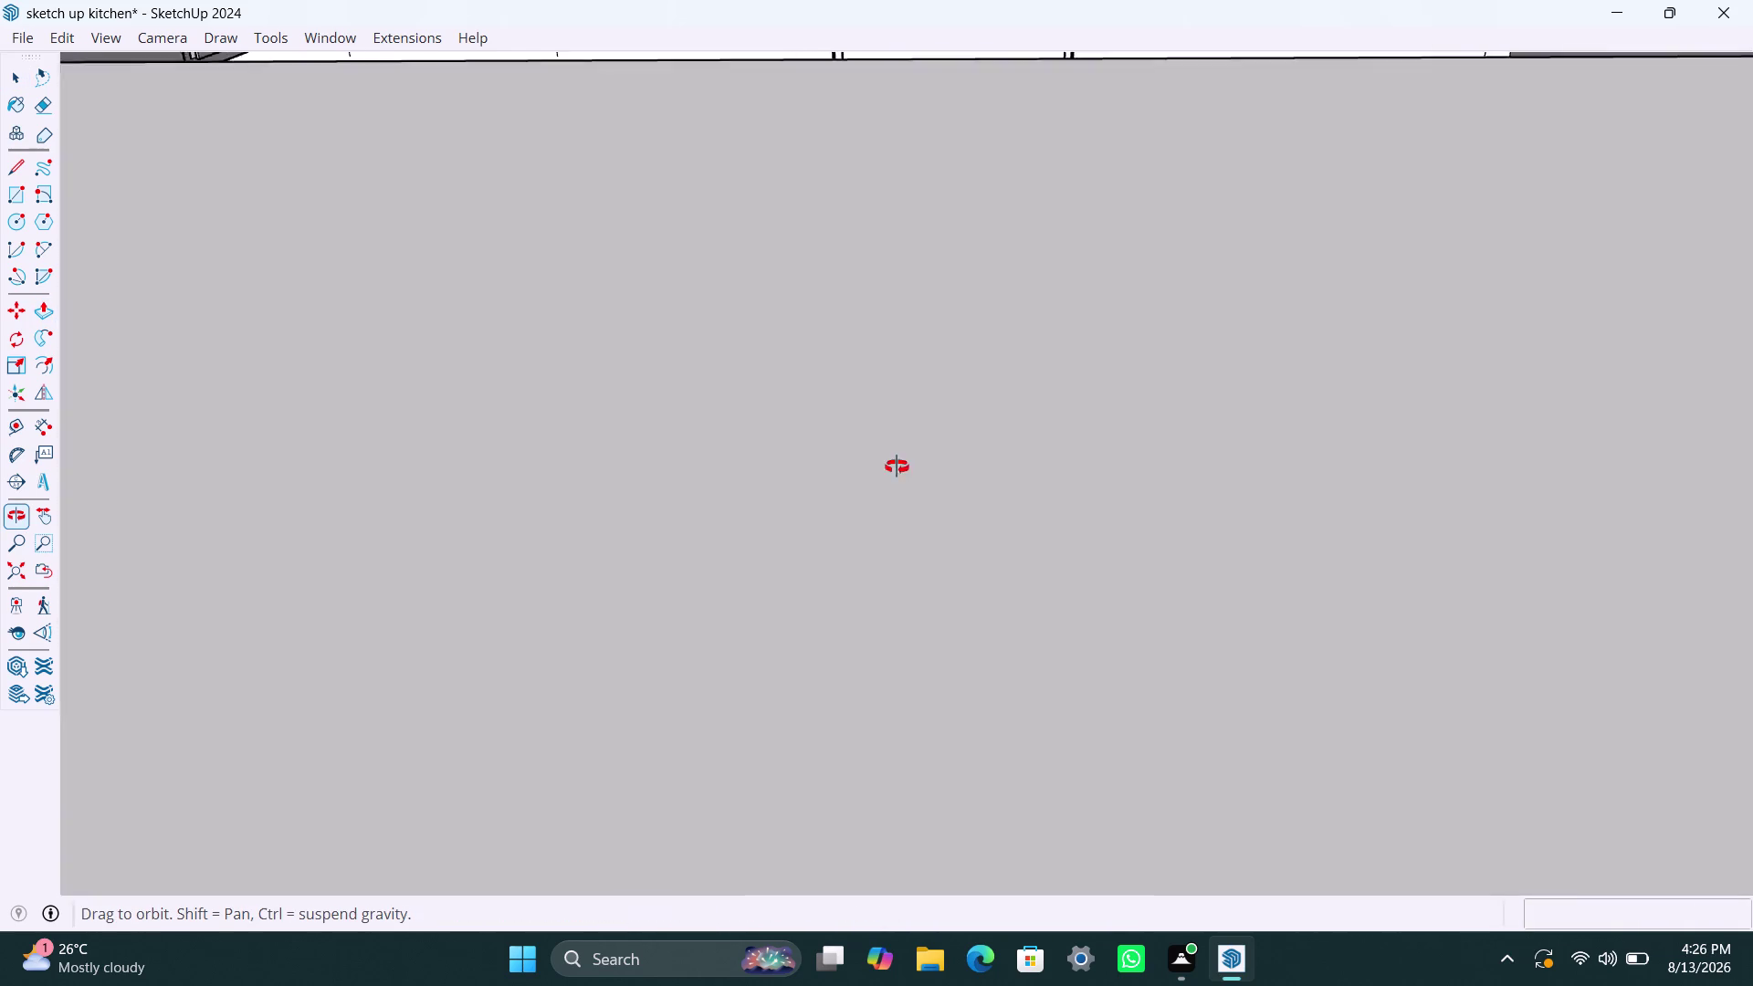
middle_drag(905, 457, 866, 398)
scroll(down, 3)
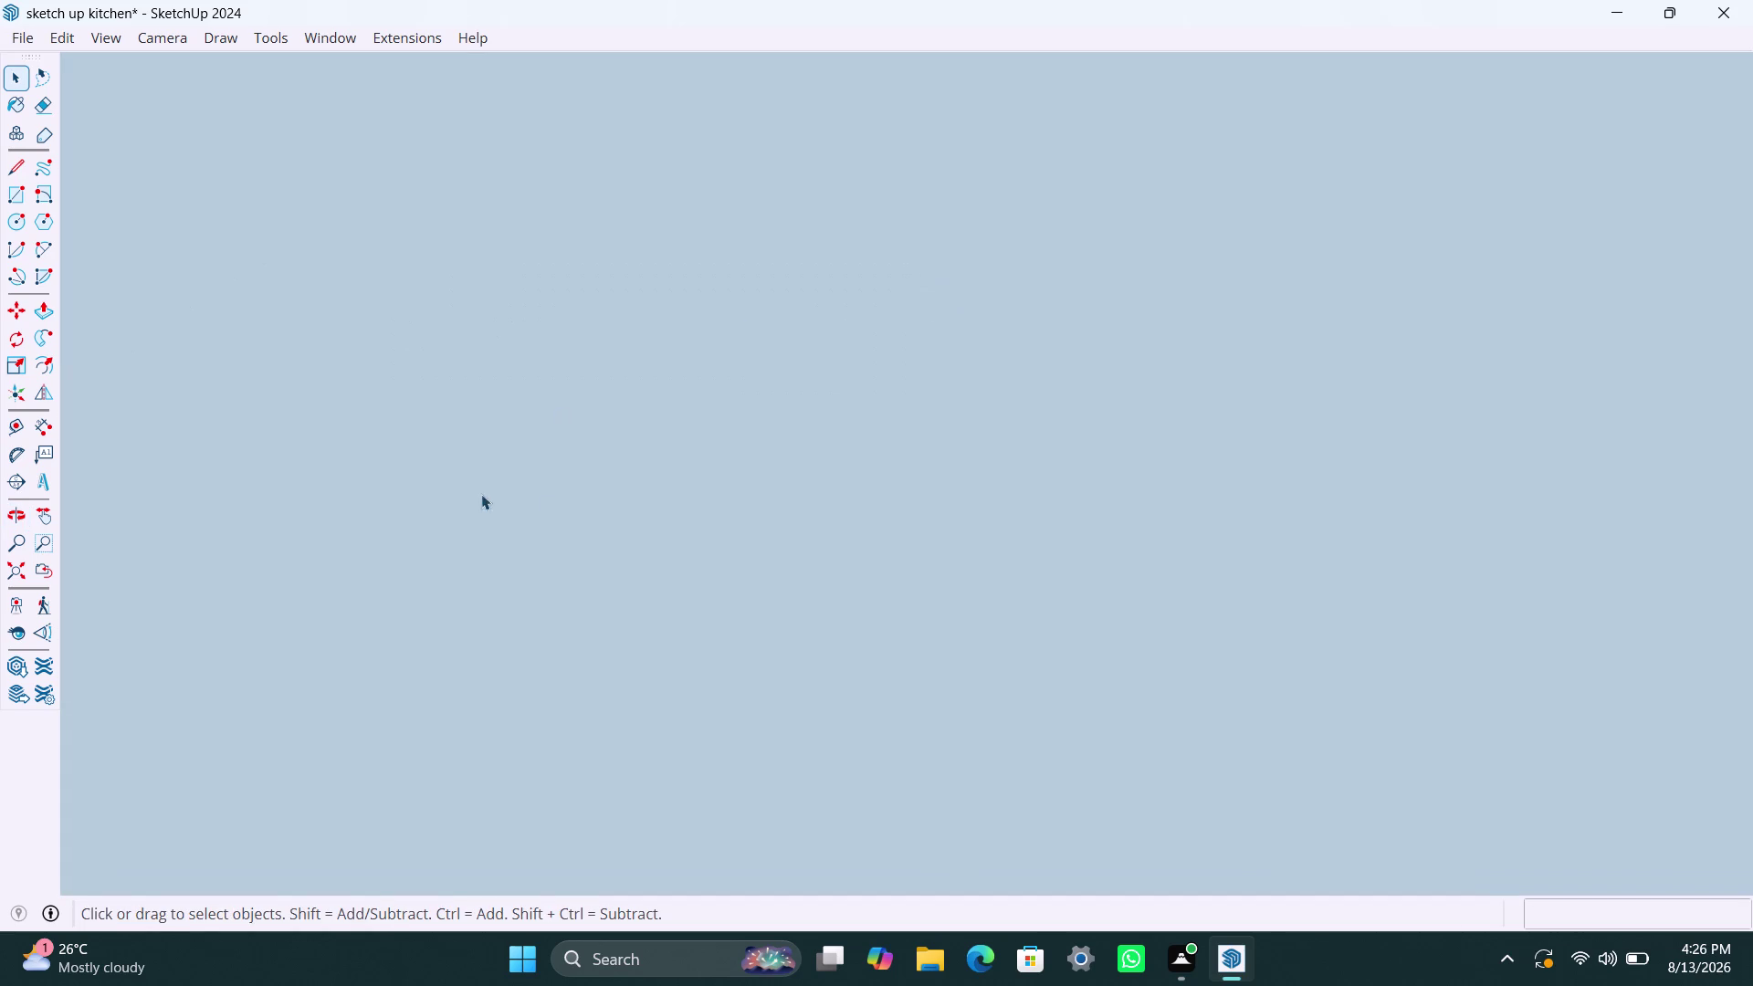
click(21, 571)
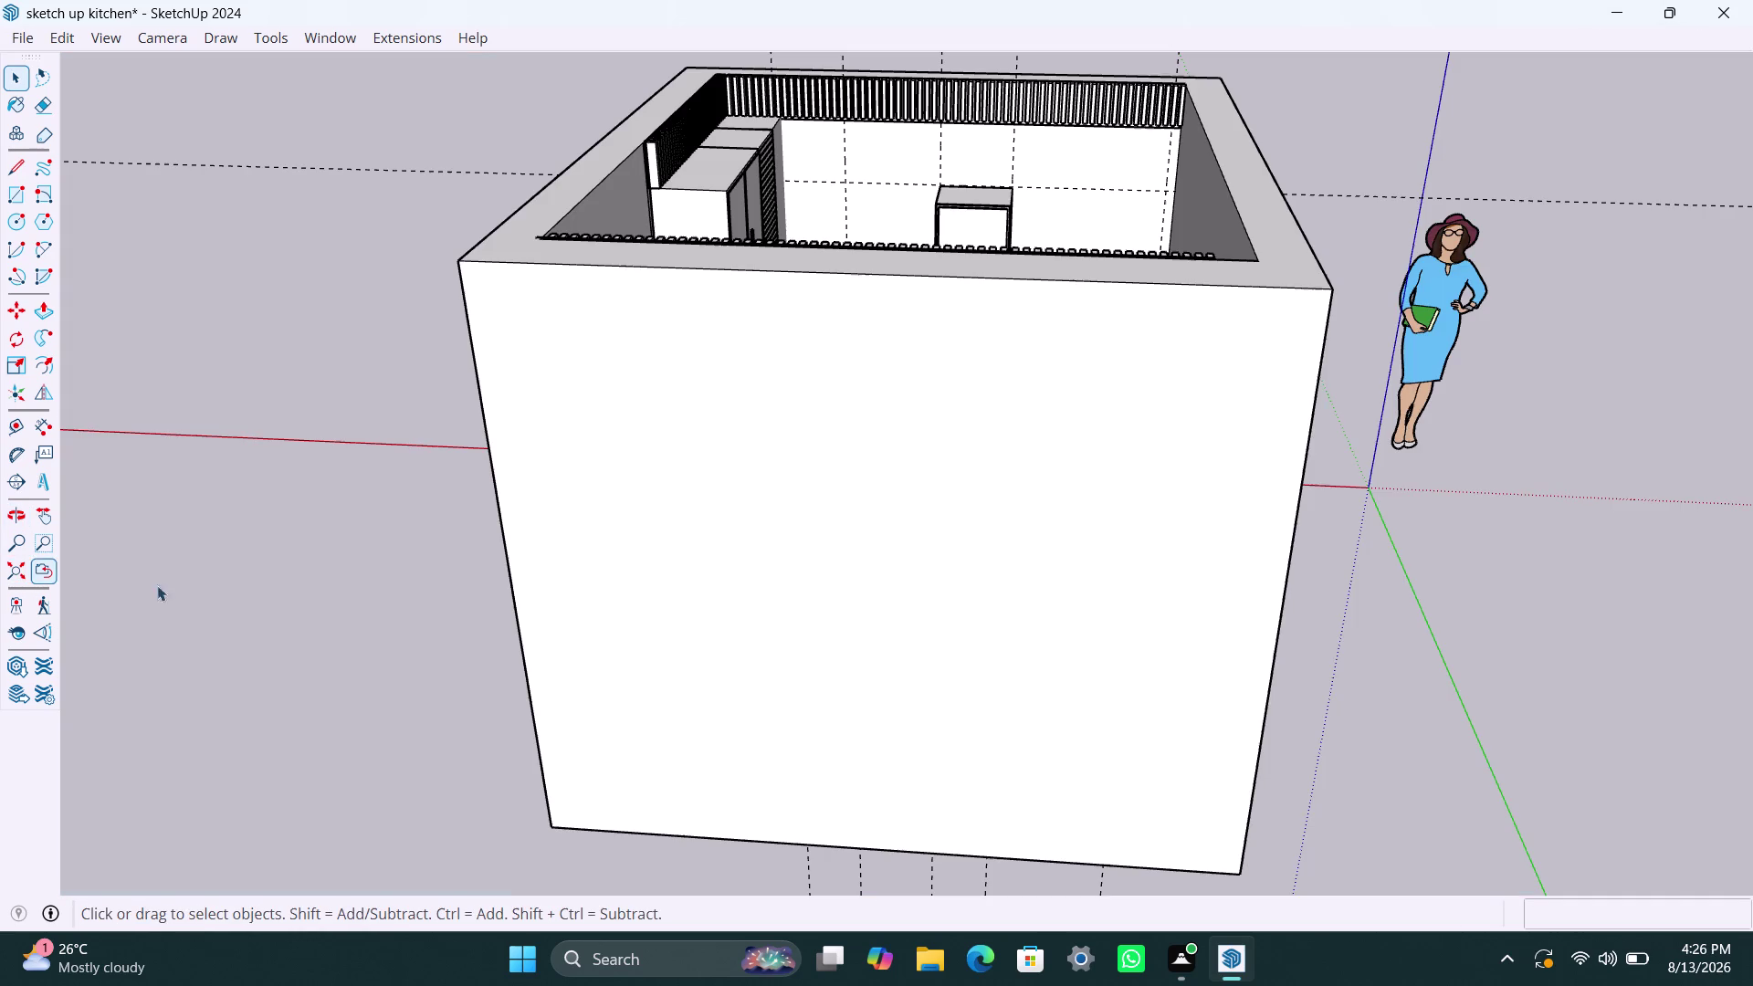
middle_drag(1019, 201, 1022, 419)
scroll(up, 3)
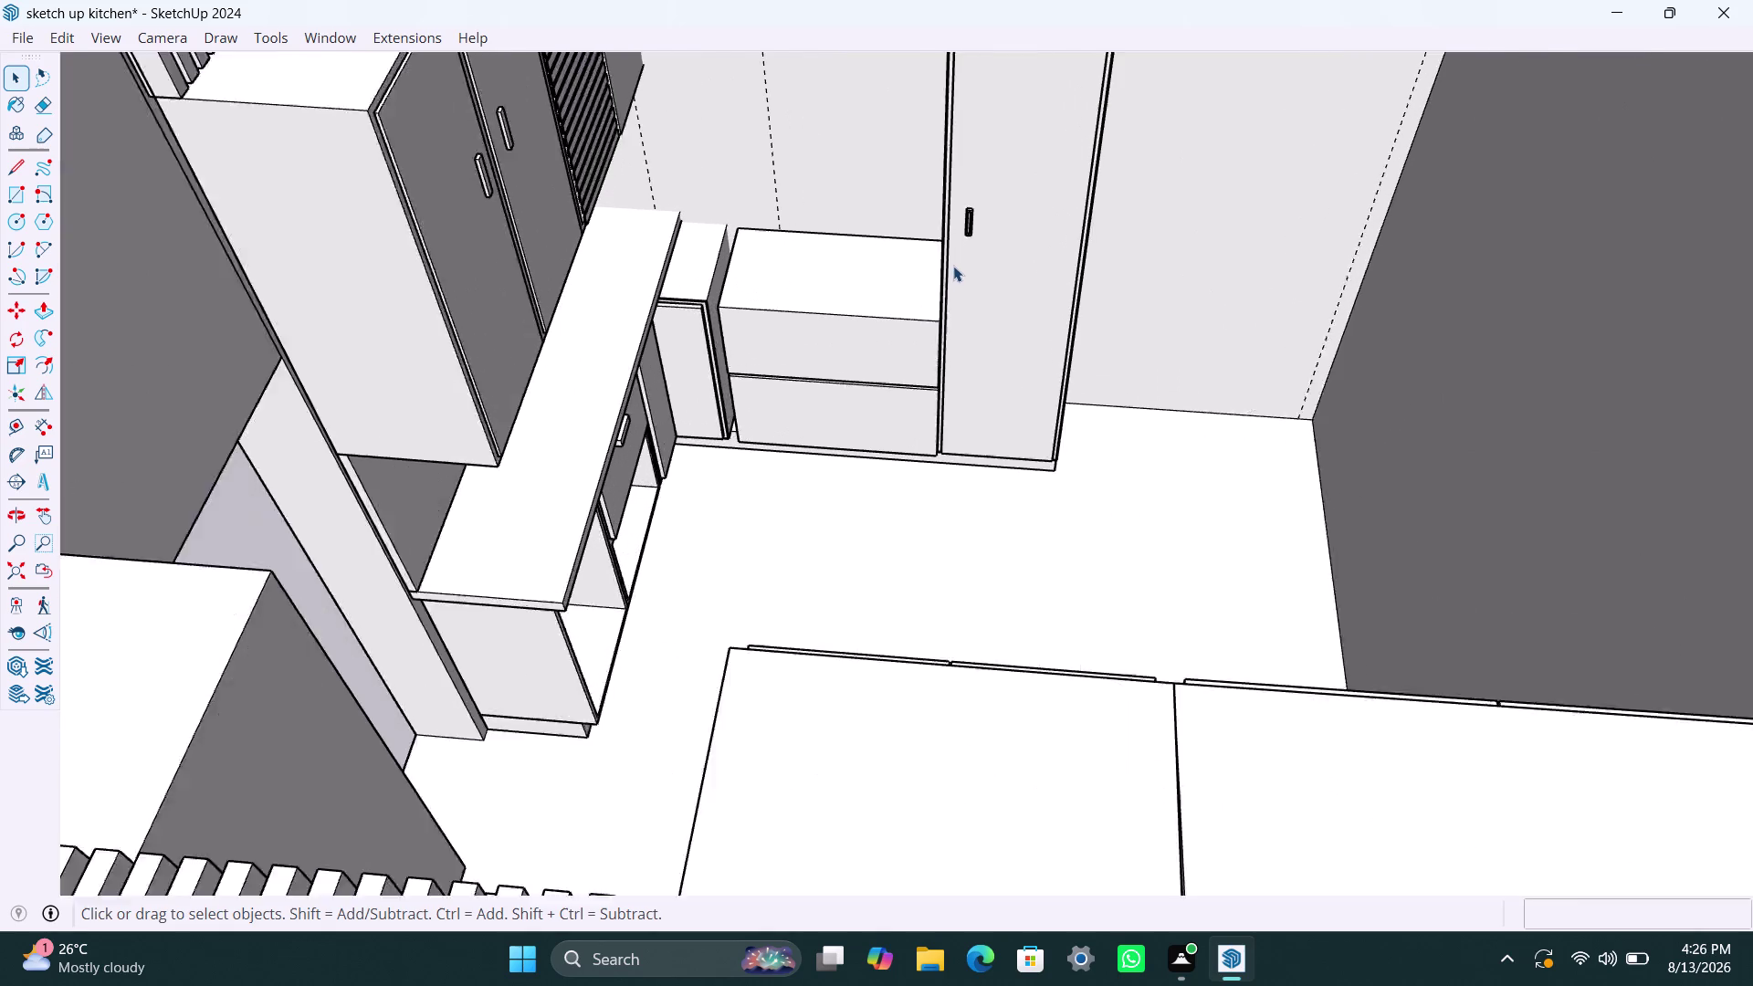